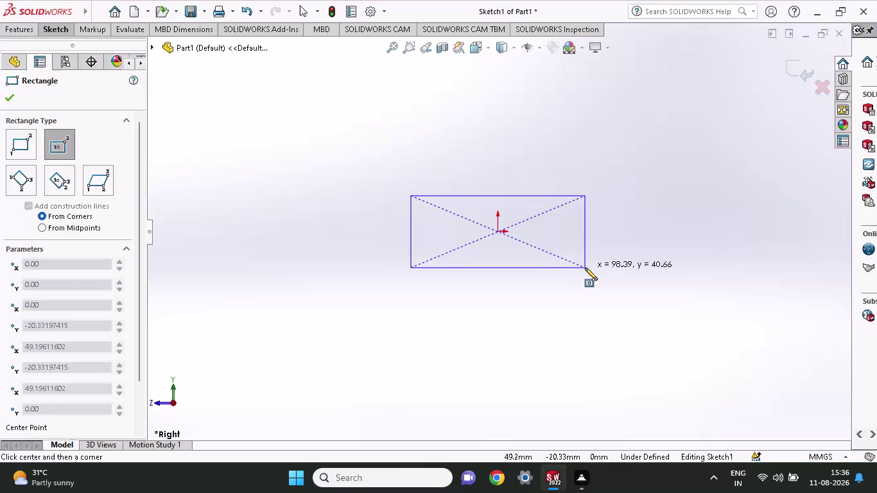
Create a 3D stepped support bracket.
Sketch a center rectangle from the origin on the Right plane.
click(586, 268)
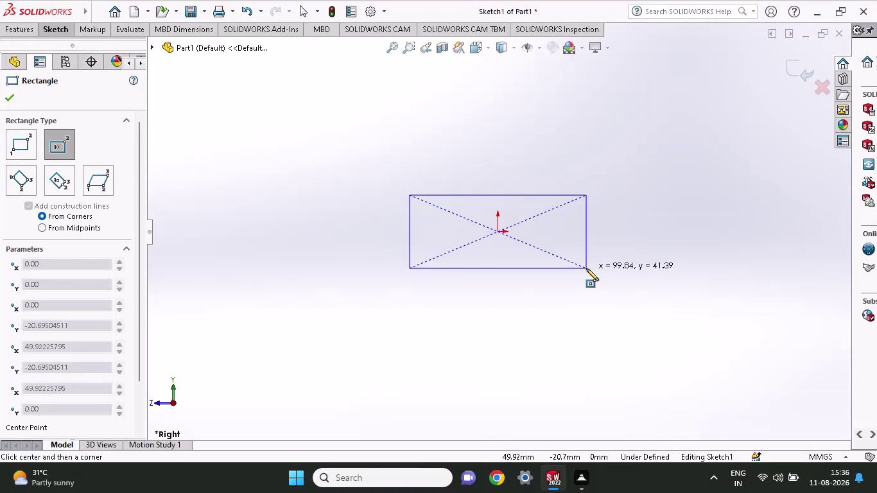
click(54, 28)
click(59, 58)
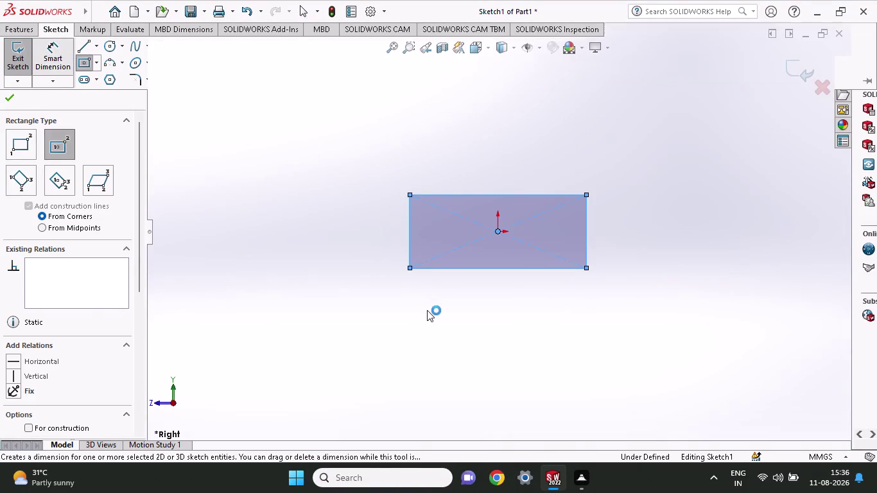
Start a width dimension on the rectangle's bottom edge, placing it below.
click(411, 270)
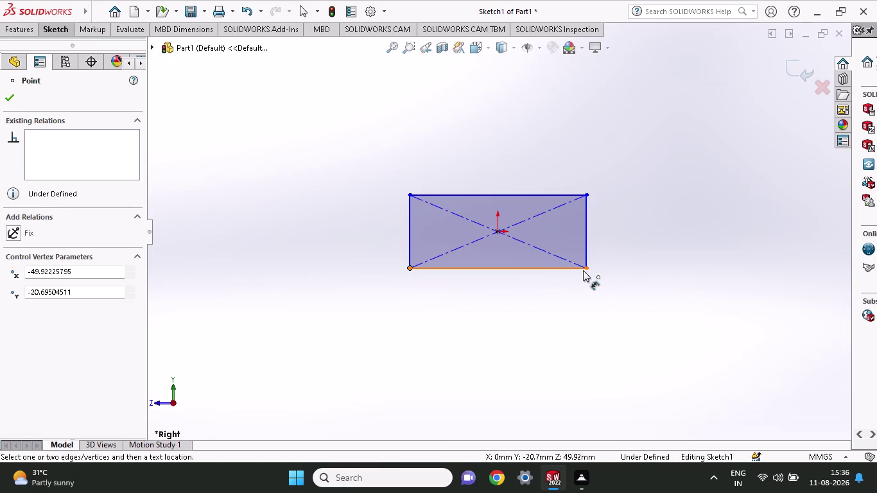
click(586, 269)
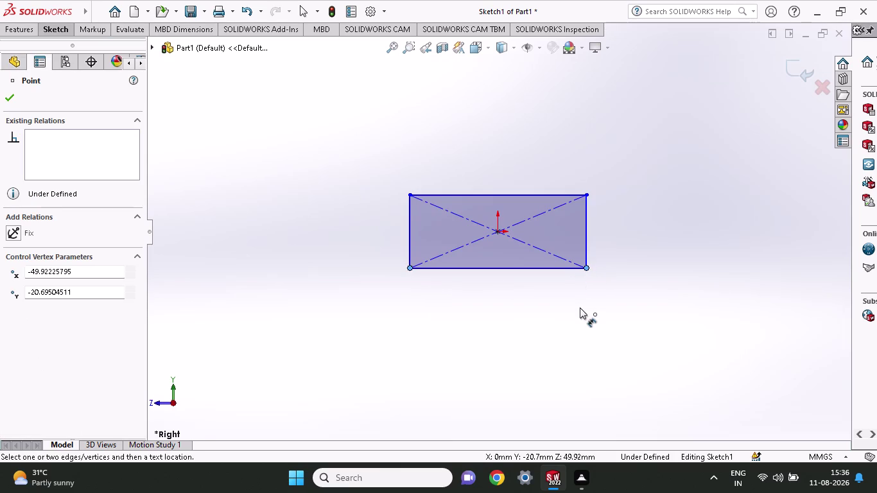
click(580, 303)
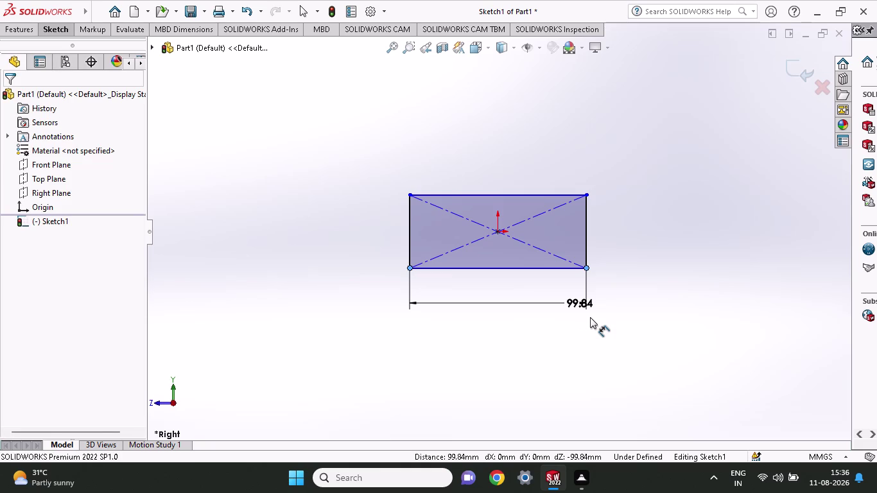
Set the rectangle's width dimension to 60 mm.
key(6)
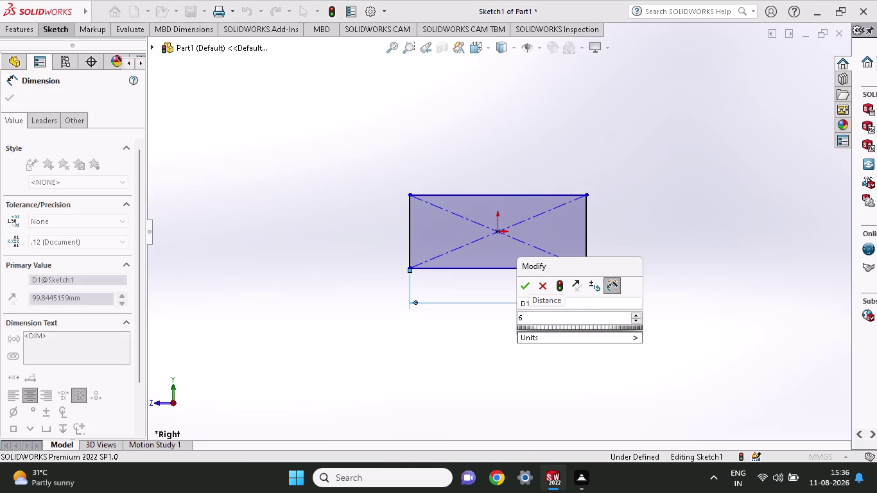
text(60)
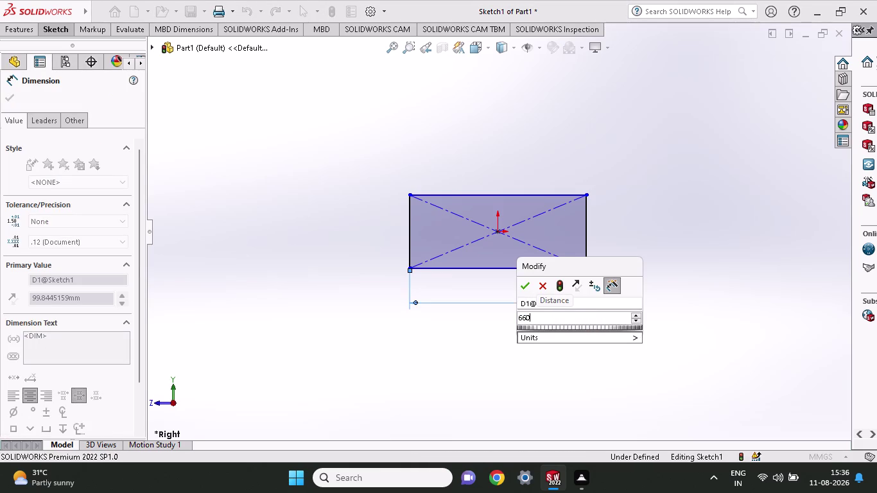
key(BackSpace)
key(BackSpace)
key(0)
key(Return)
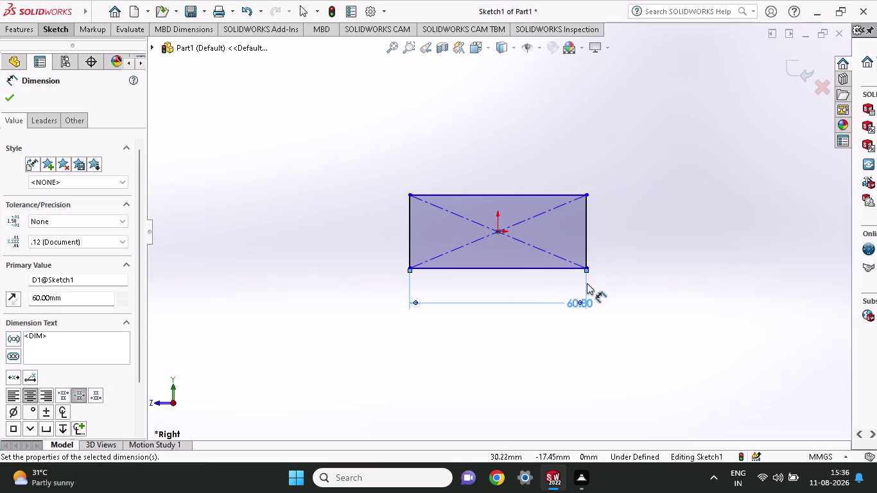
Dimension the right edge between its corners as 25 mm tall.
click(584, 267)
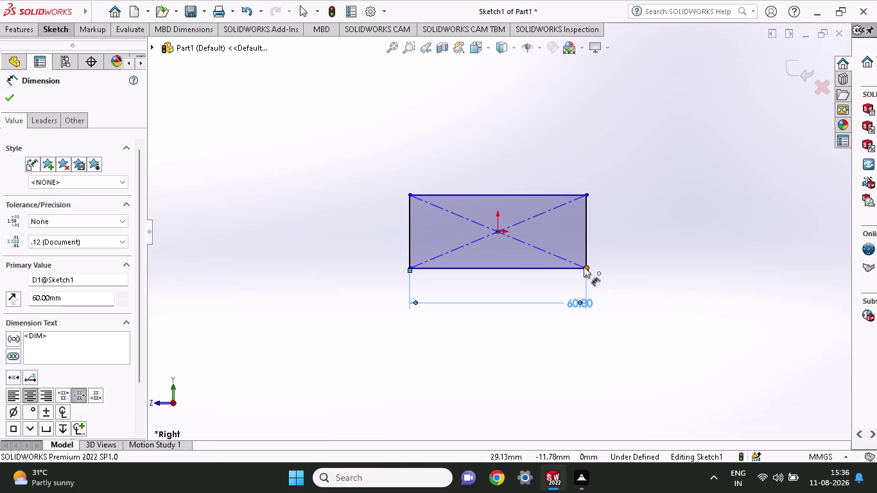
click(586, 199)
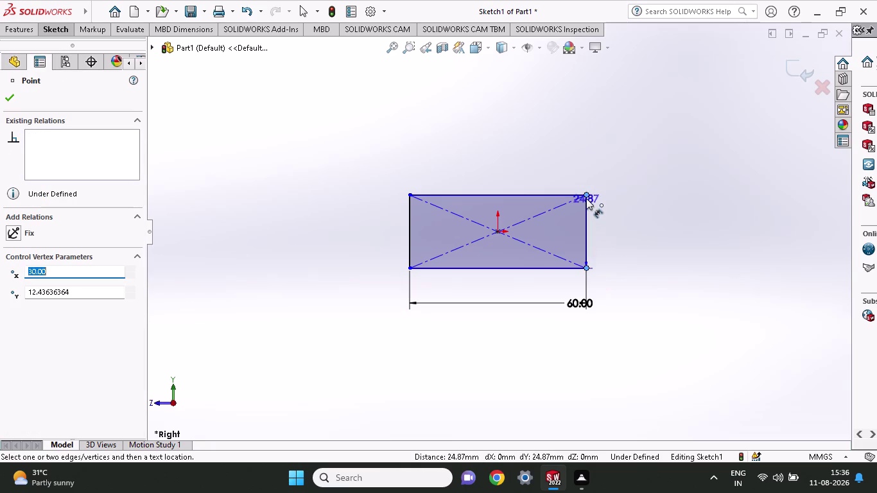
click(696, 218)
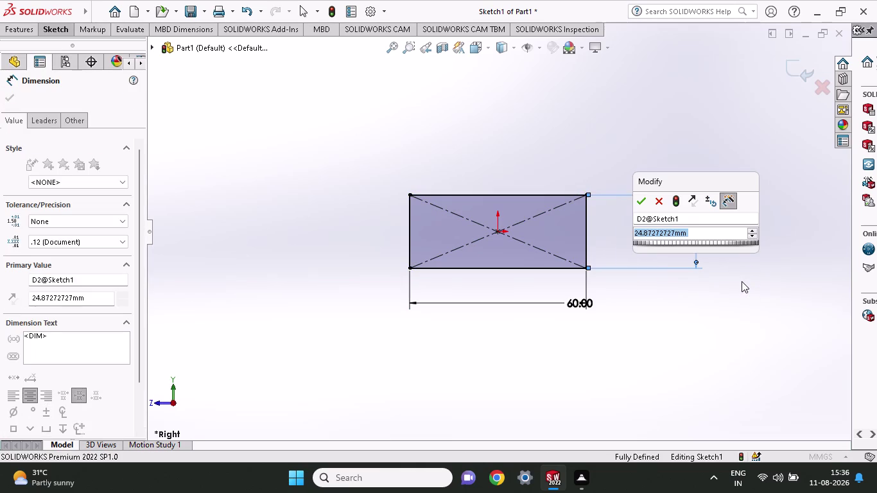
text(25)
click(637, 203)
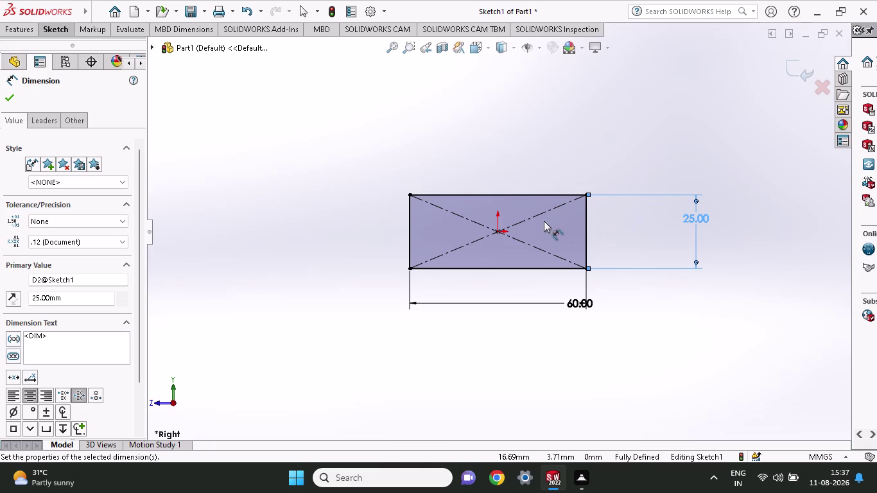
scroll(down, 3)
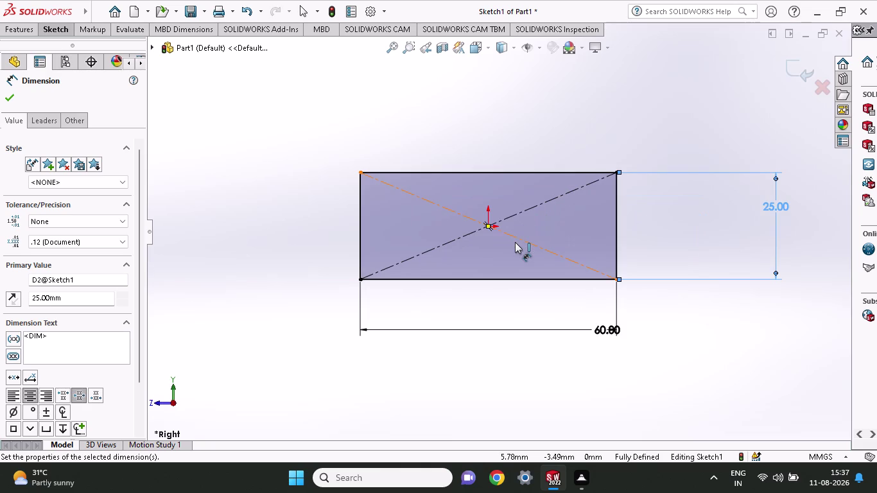
scroll(down, 3)
scroll(up, 3)
scroll(down, 3)
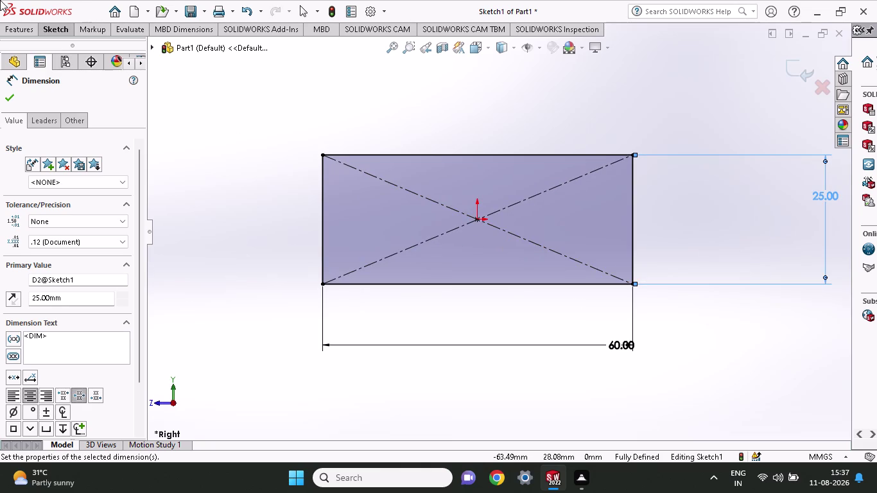
Draw an L-shaped line from the right edge's midpoint inward and up to the top edge.
click(55, 25)
click(81, 44)
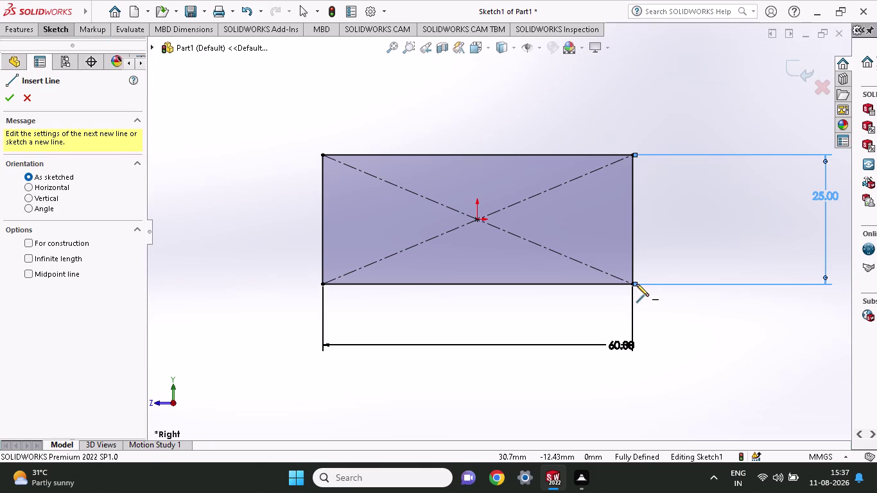
click(636, 284)
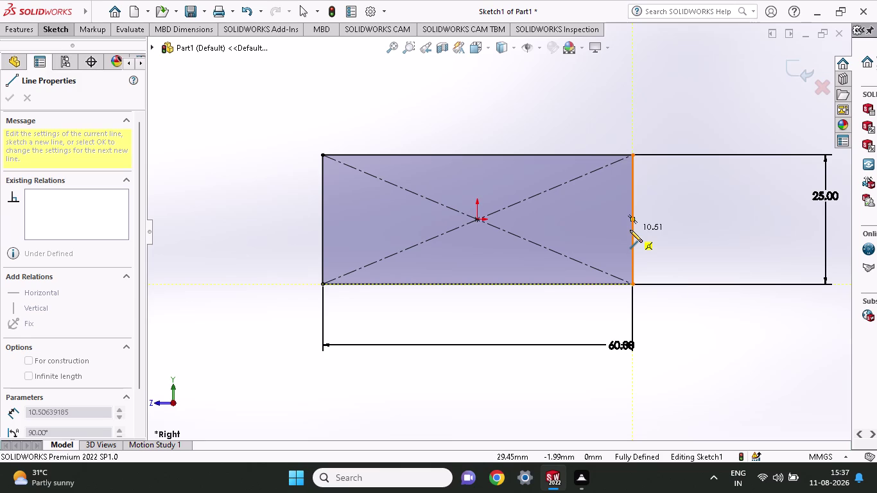
click(630, 230)
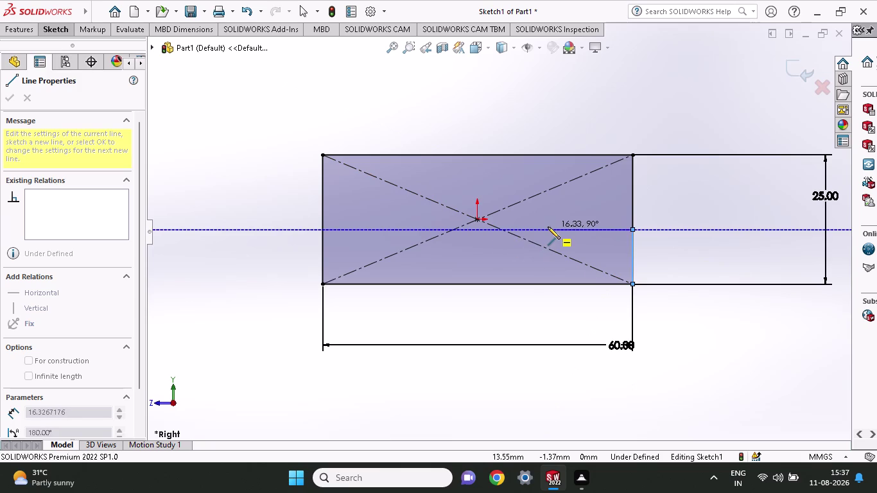
click(531, 228)
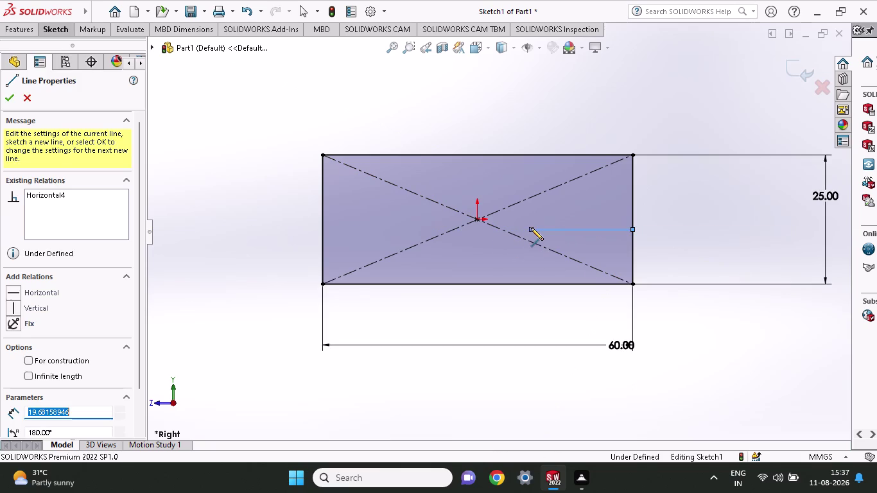
click(531, 155)
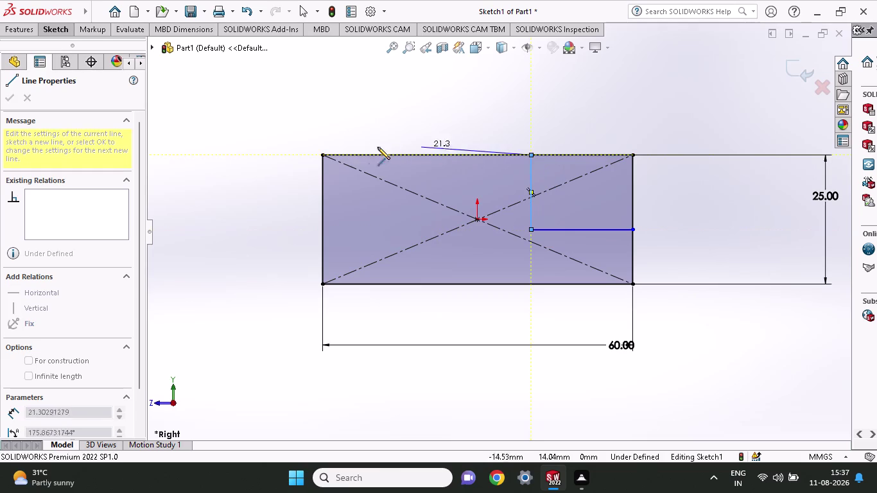
click(320, 155)
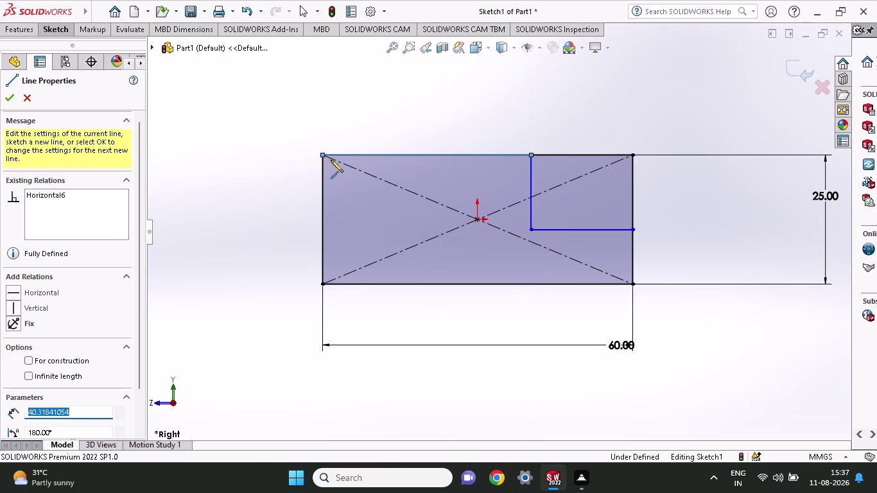
right_click(527, 110)
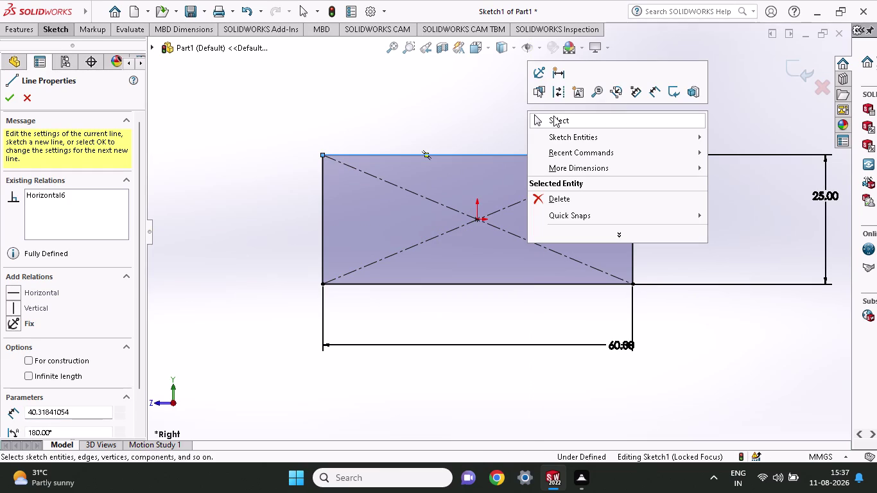
click(554, 115)
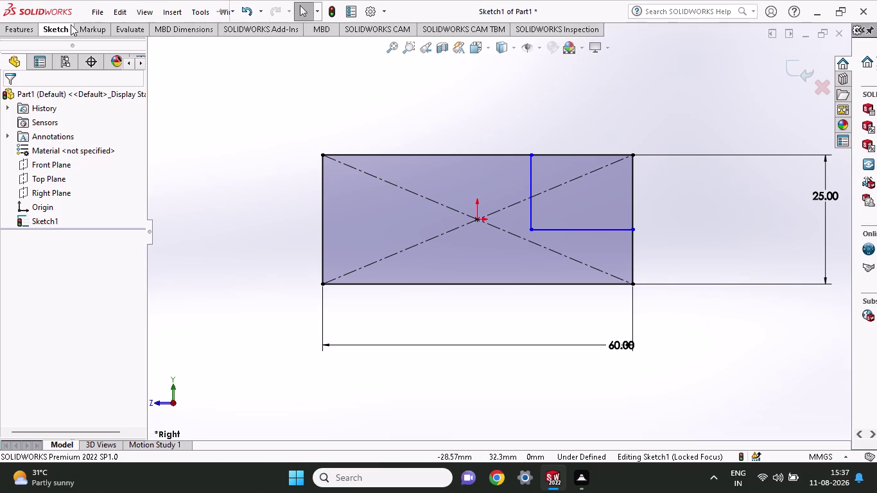
Draw a line up the left edge from the bottom-left corner to its midpoint.
click(69, 30)
click(84, 49)
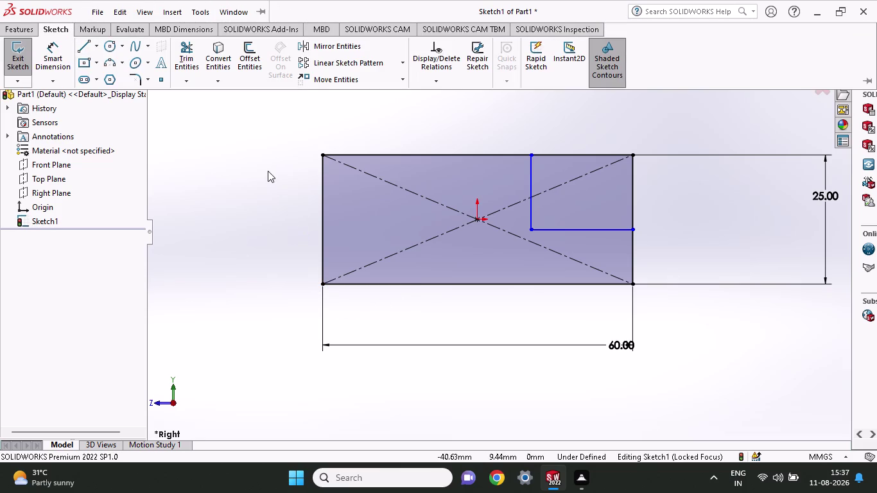
click(90, 48)
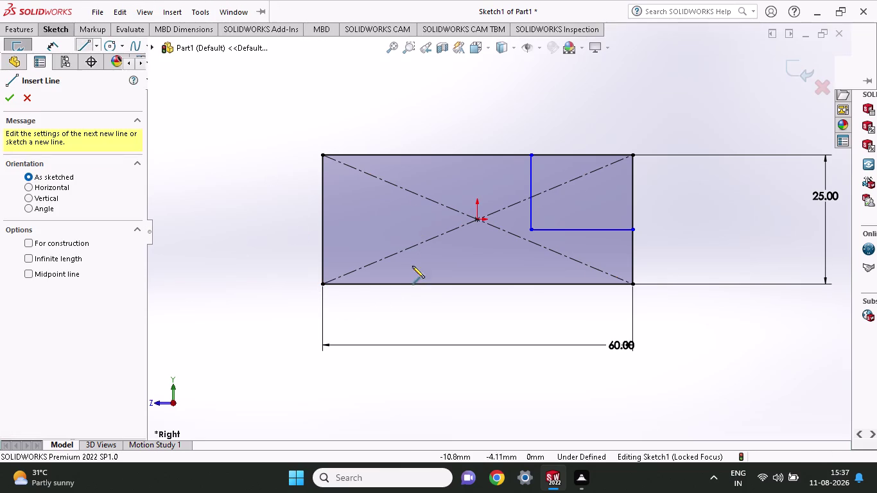
click(323, 285)
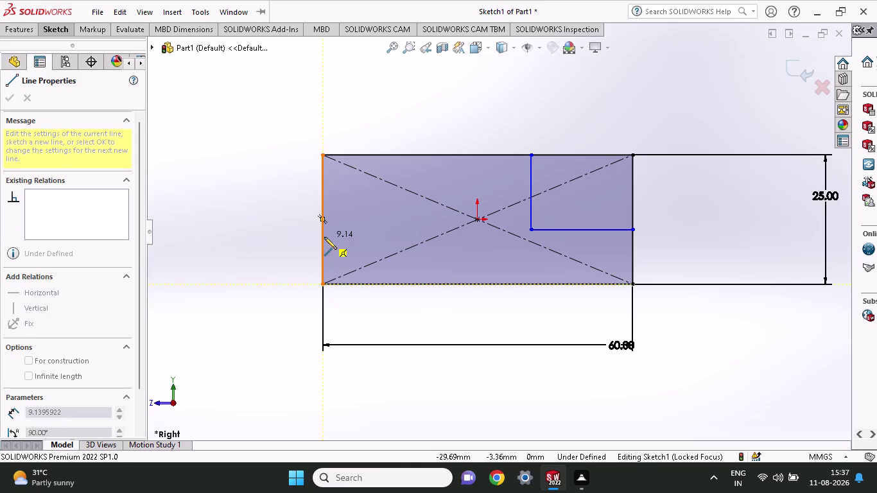
click(325, 237)
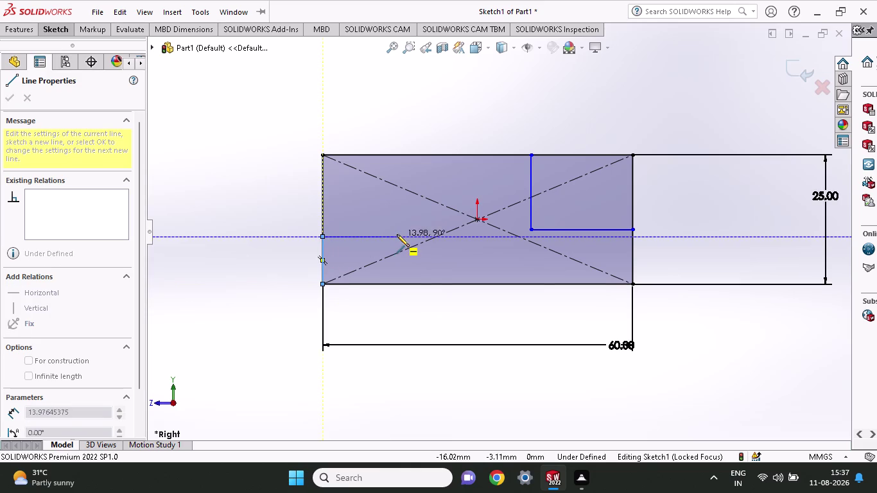
right_click(243, 222)
click(270, 229)
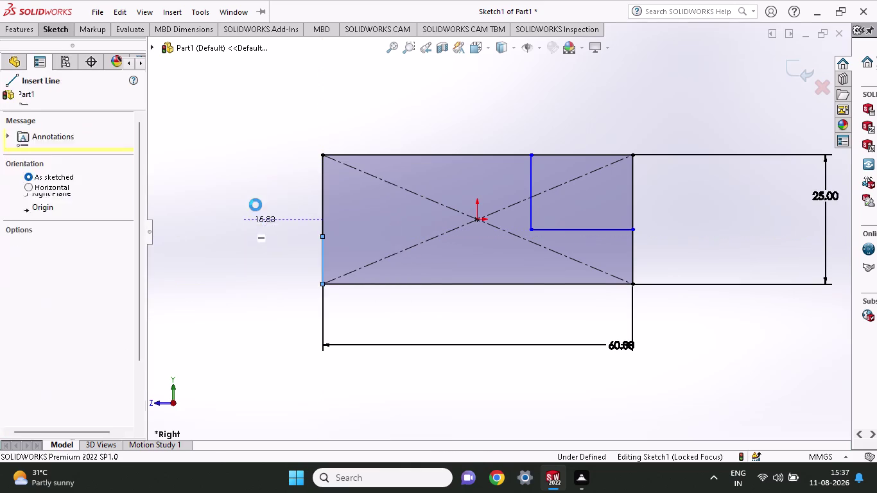
Draw a short trial line along the bottom edge from the bottom-left corner.
click(51, 32)
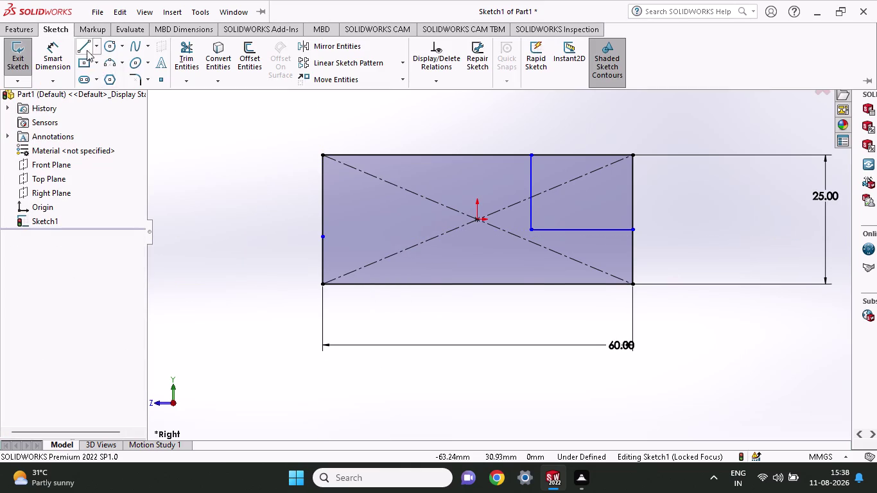
click(87, 50)
click(321, 285)
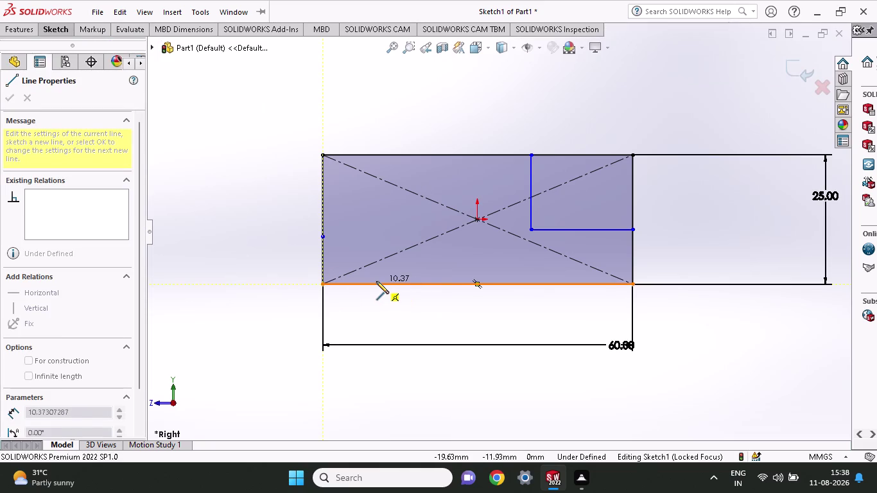
click(367, 283)
right_click(260, 248)
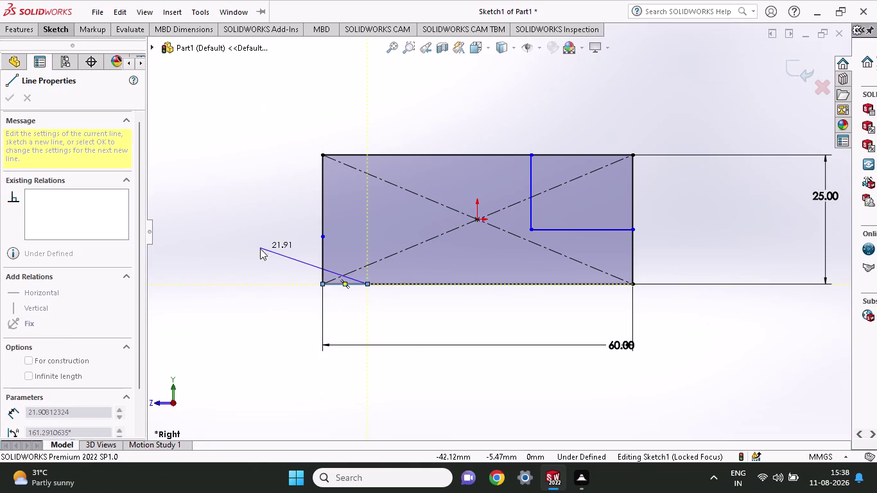
click(274, 259)
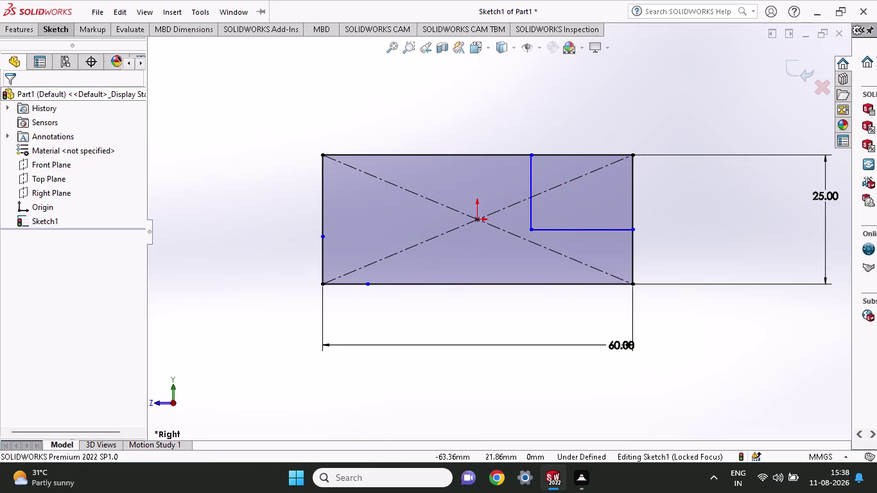
Draw a bottom-edge line to the bottom-right corner, then undo it.
click(68, 25)
click(84, 46)
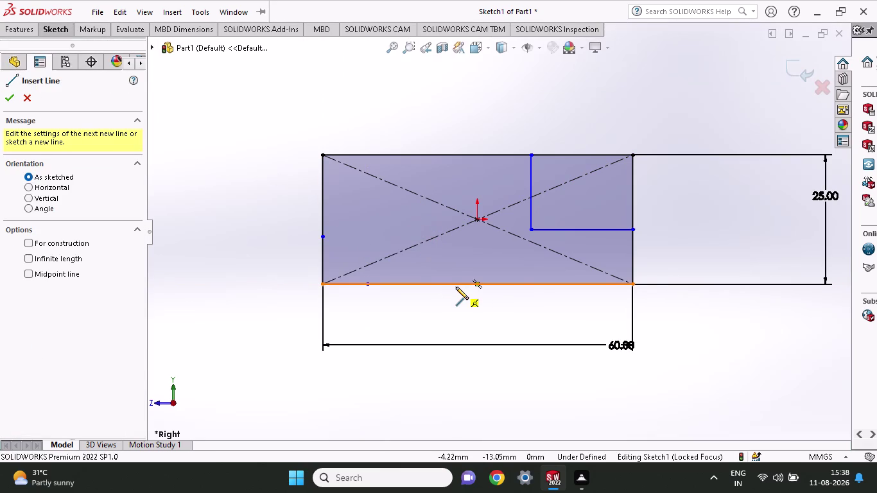
click(456, 287)
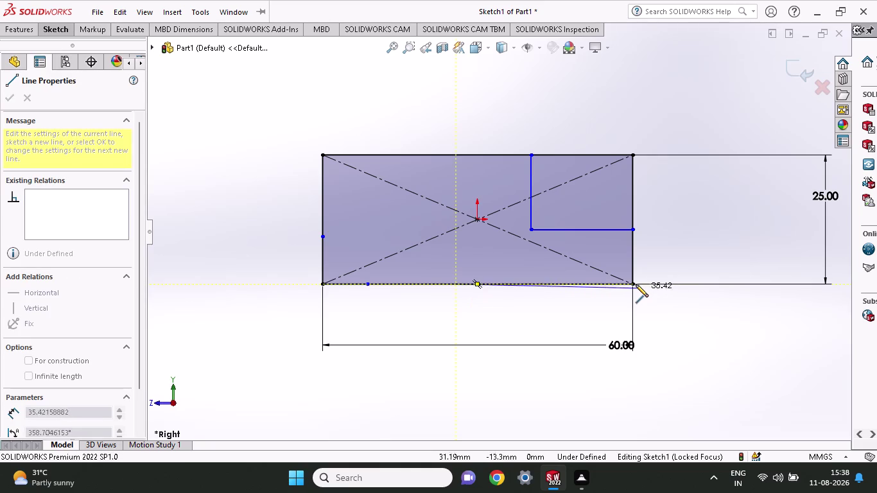
click(635, 284)
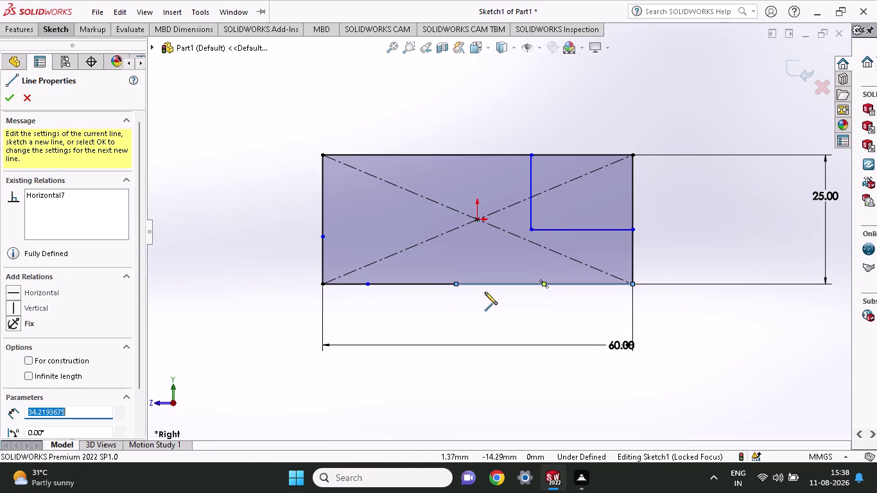
key(ctrl+z)
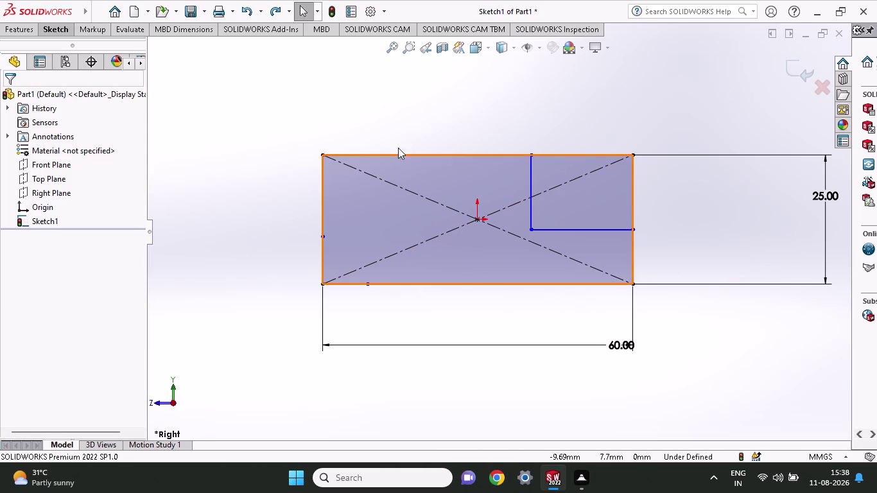
click(70, 33)
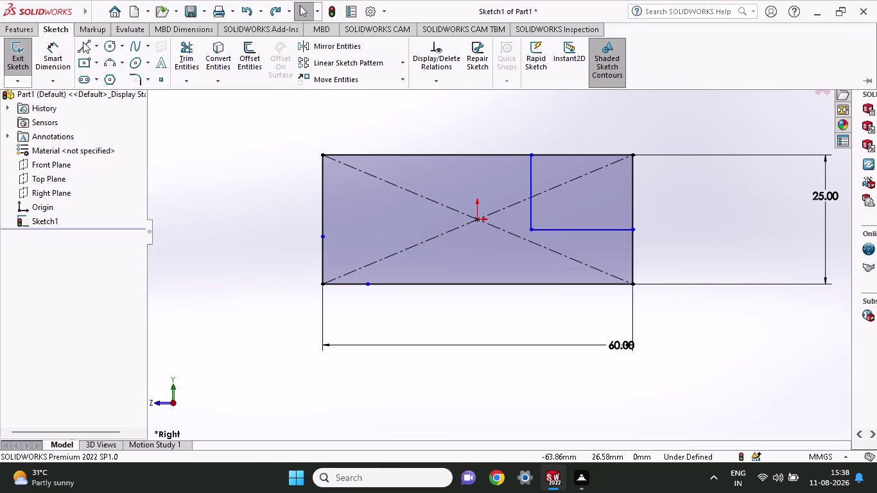
Draw an inclined line from the left edge to the top edge, cutting the corner.
click(84, 42)
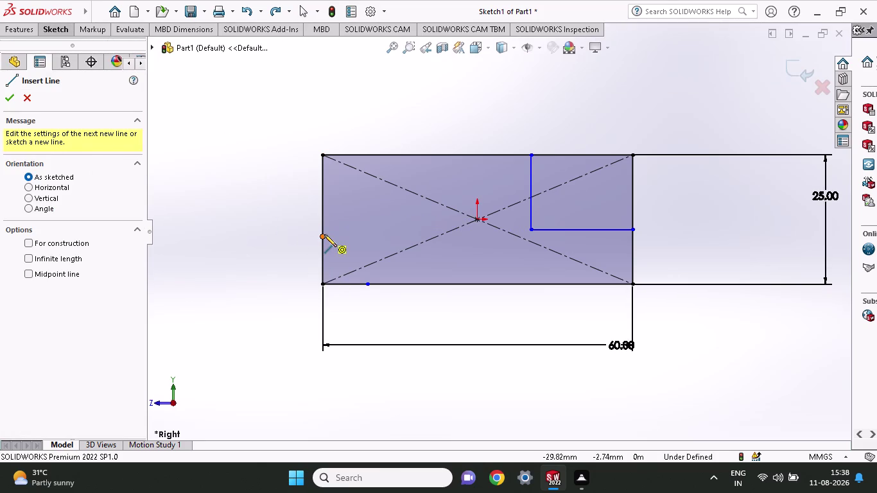
click(324, 234)
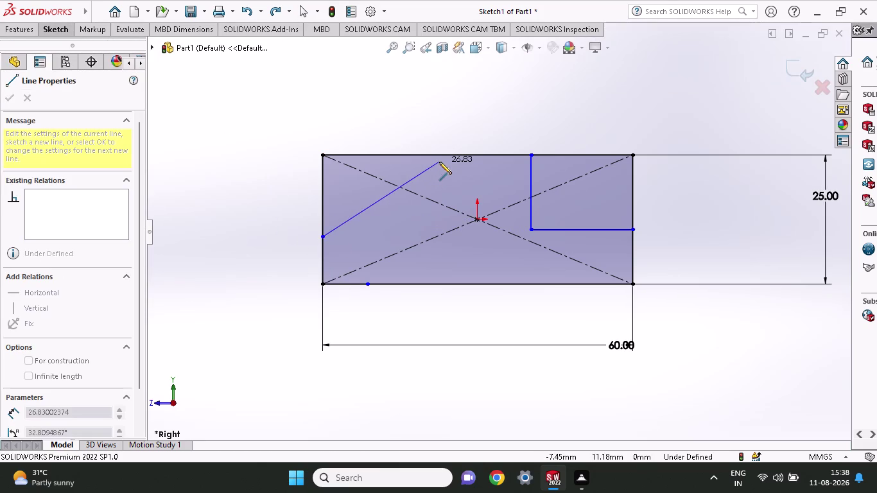
click(439, 157)
right_click(470, 122)
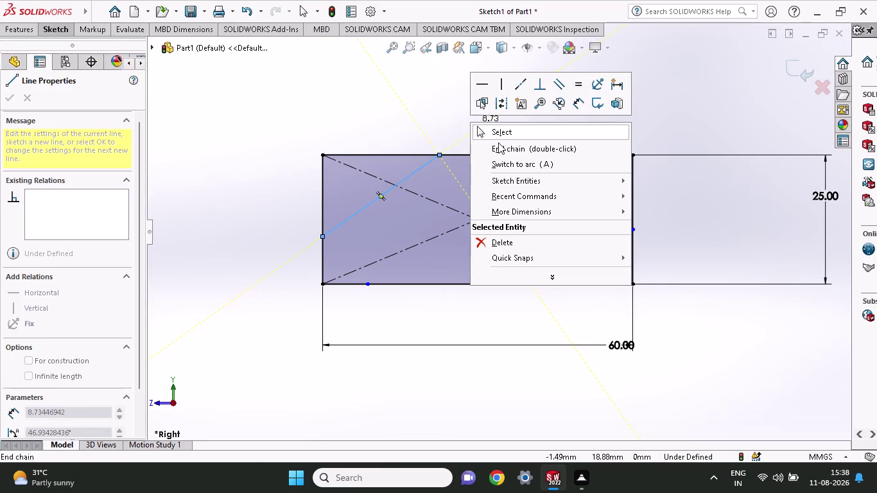
click(501, 138)
Draw a line along the bottom edge to the bottom-right corner.
click(59, 24)
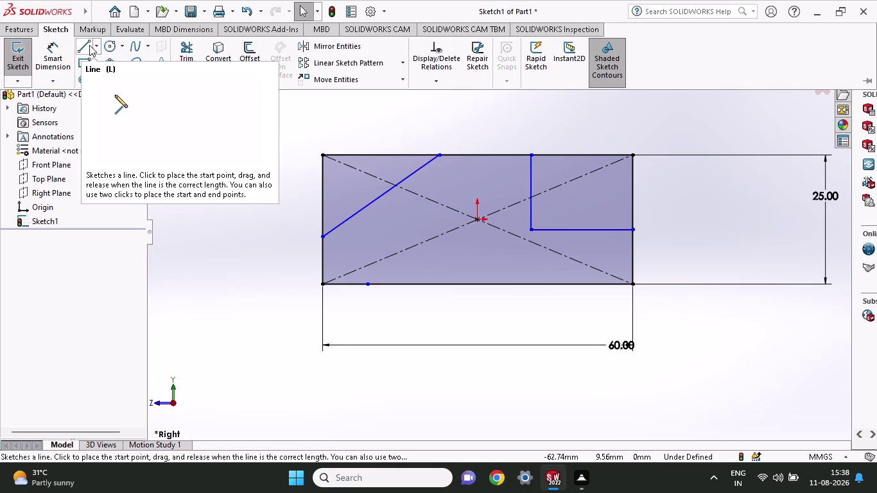
click(89, 45)
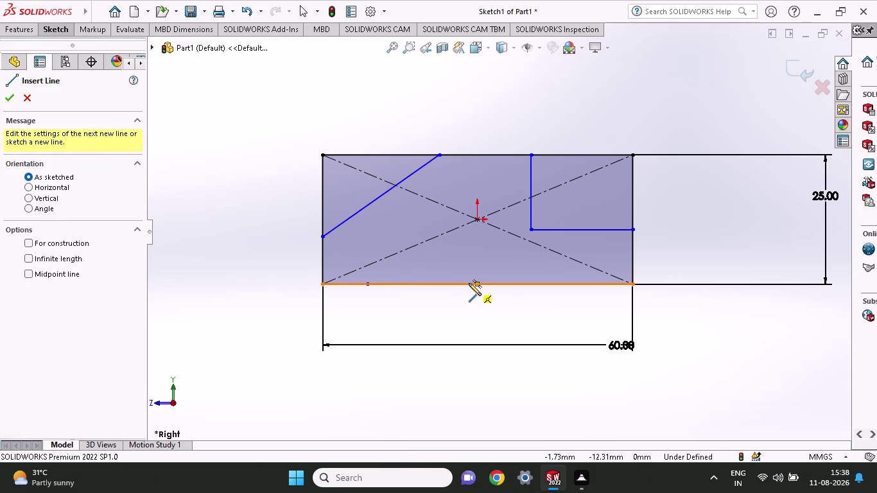
click(469, 283)
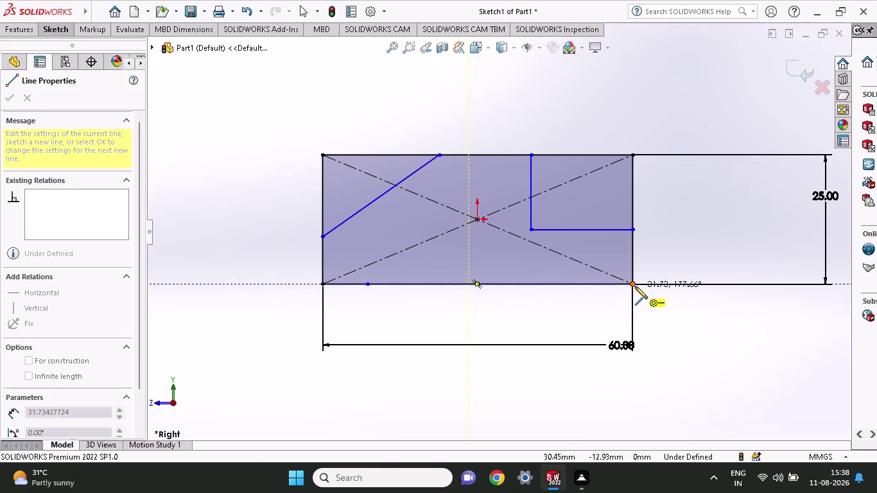
click(635, 286)
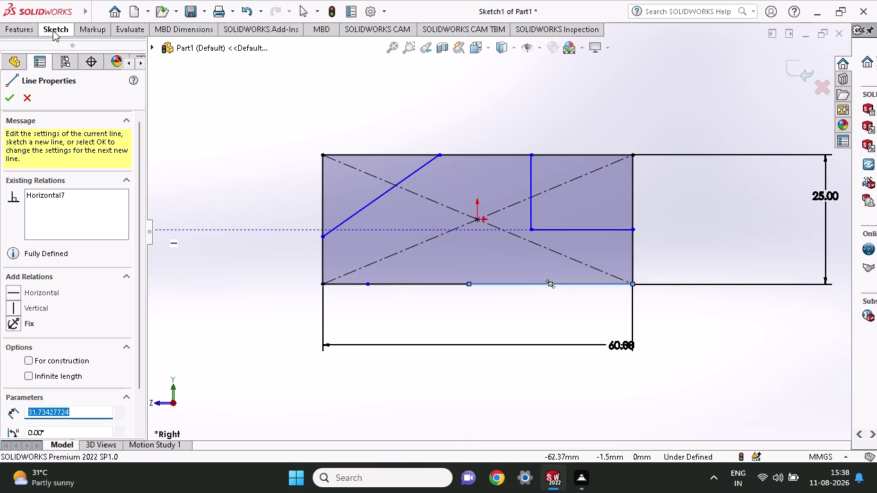
Sketch a three-point semicircular arc standing on the bottom edge.
click(52, 30)
click(112, 61)
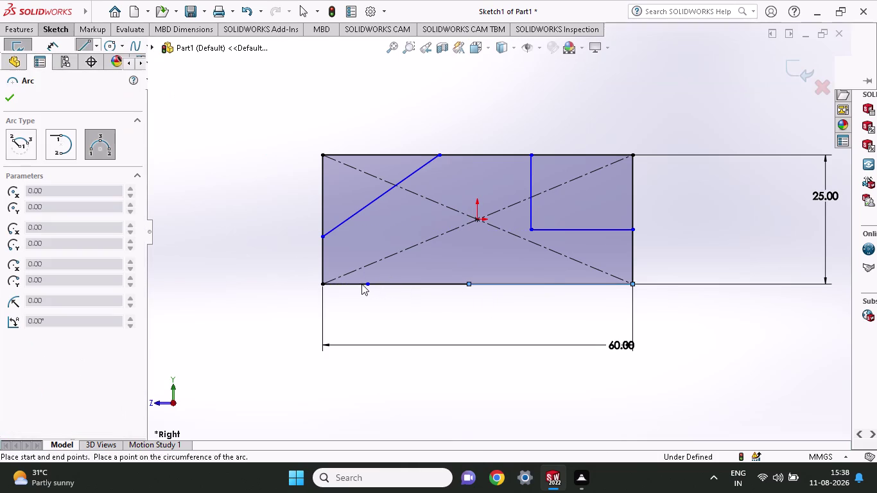
click(366, 285)
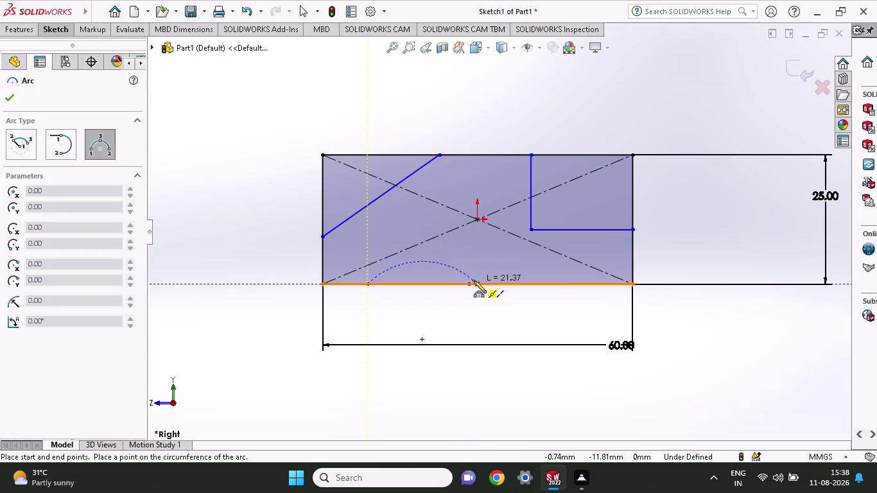
click(472, 282)
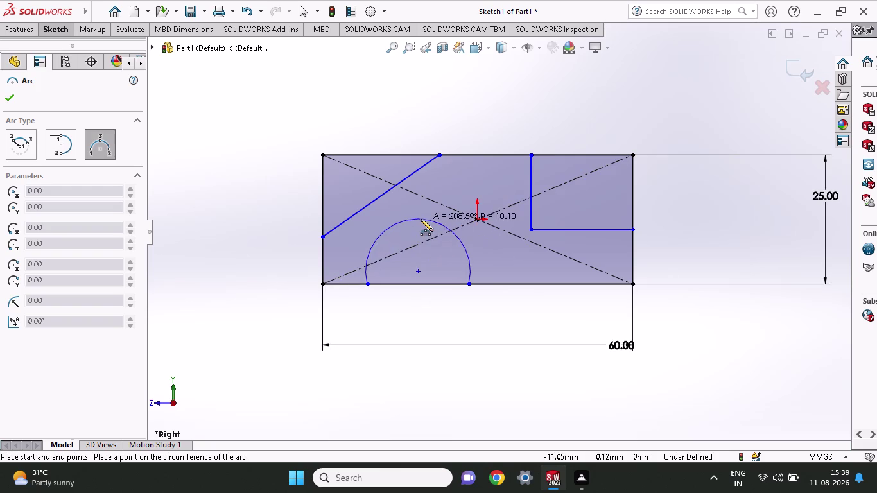
click(422, 225)
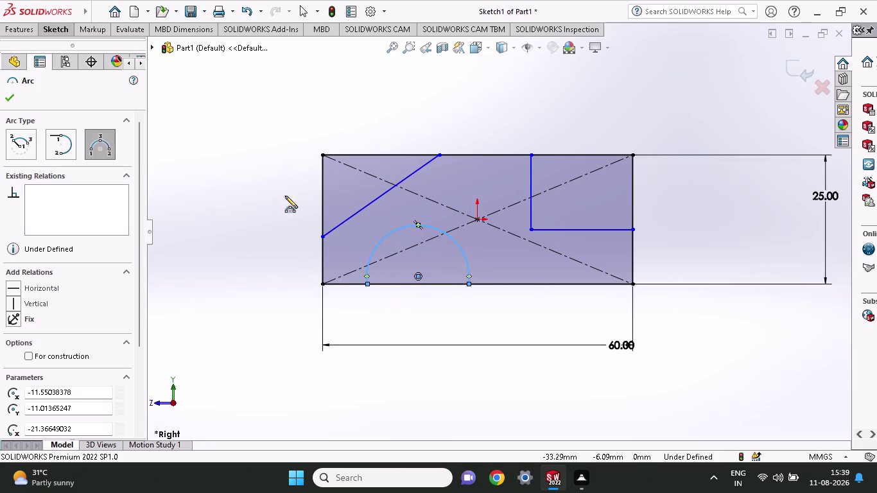
click(51, 33)
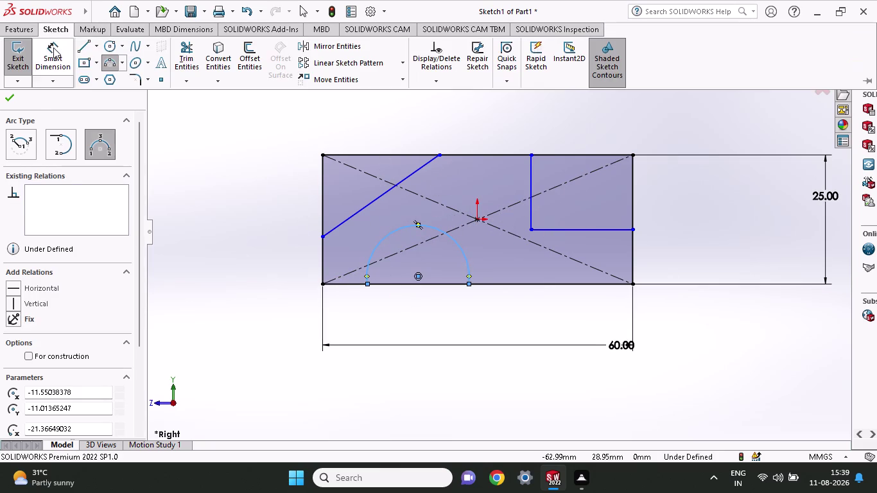
click(53, 48)
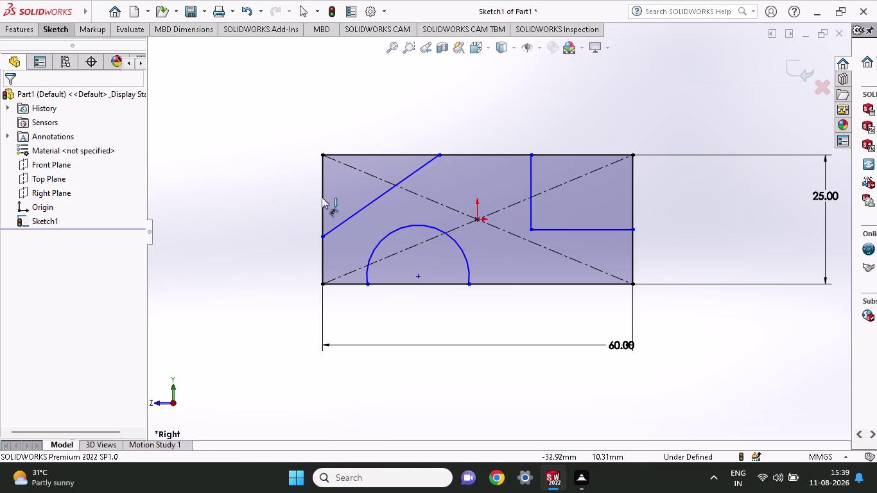
Dimension the inclined line's left end 8 mm above the bottom-left corner.
click(323, 283)
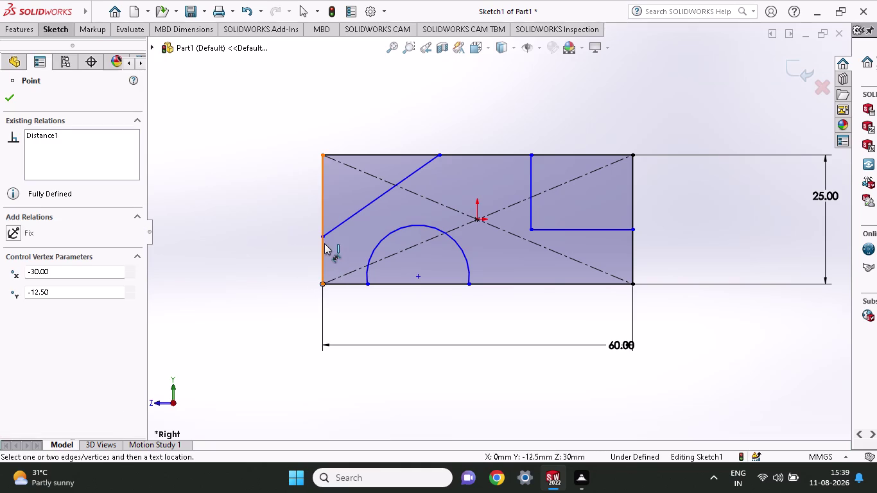
click(323, 235)
click(249, 226)
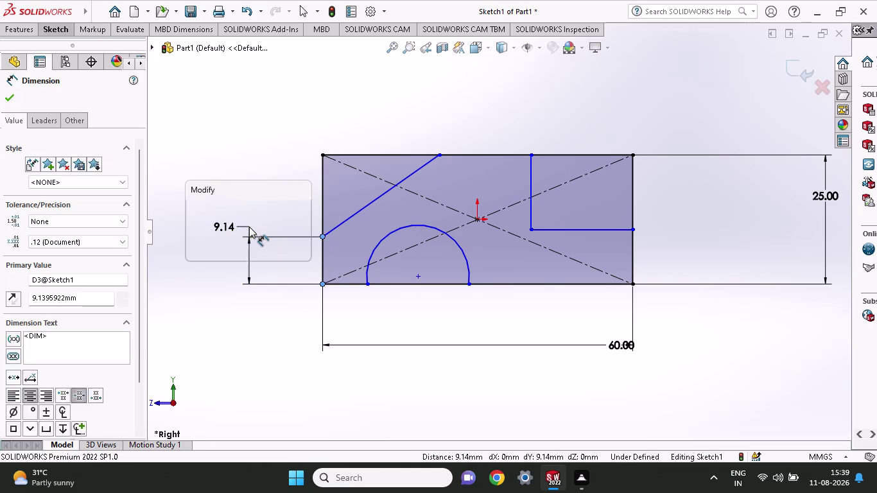
key(8)
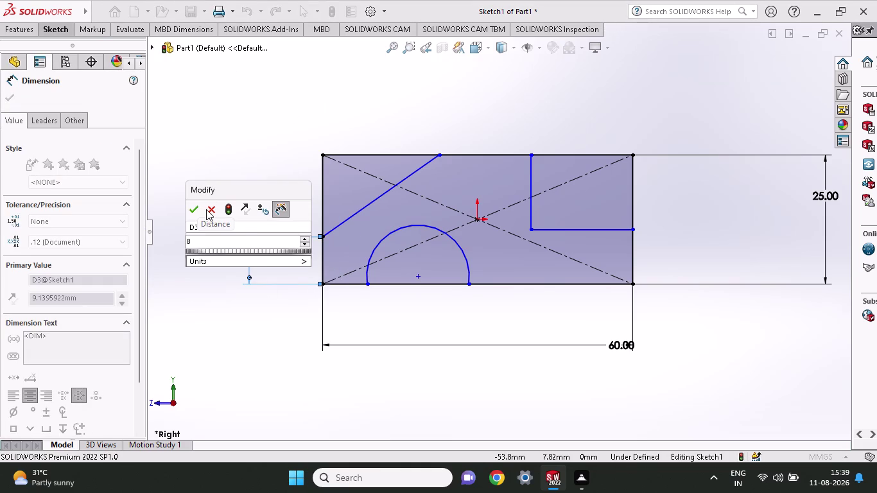
click(197, 208)
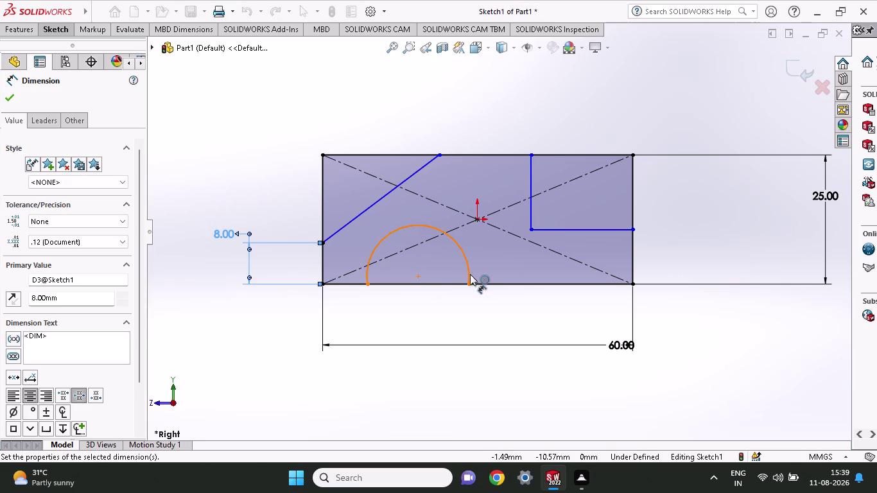
Dimension the right-edge step point 11 mm above the bottom-right corner.
click(632, 282)
click(633, 230)
click(694, 235)
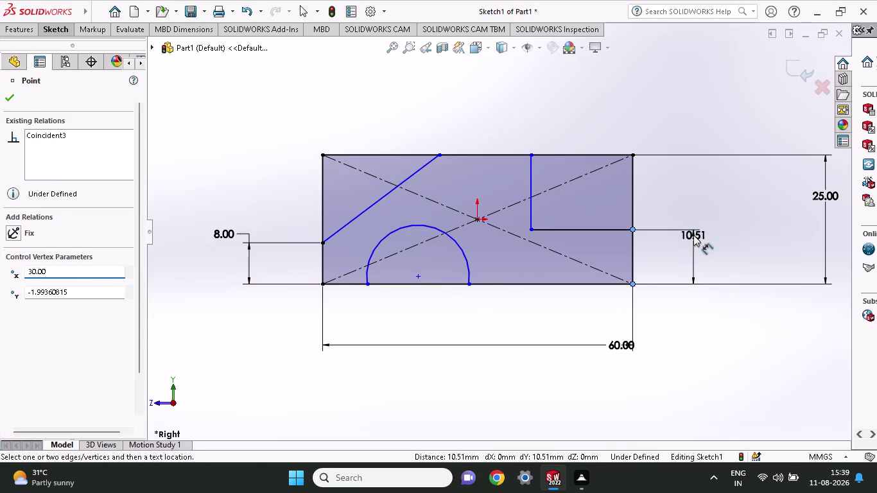
text(11)
key(Return)
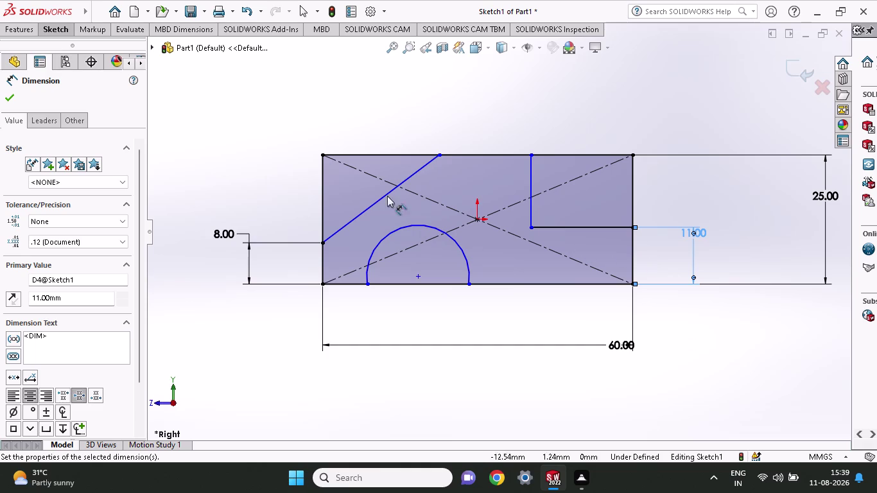
click(322, 155)
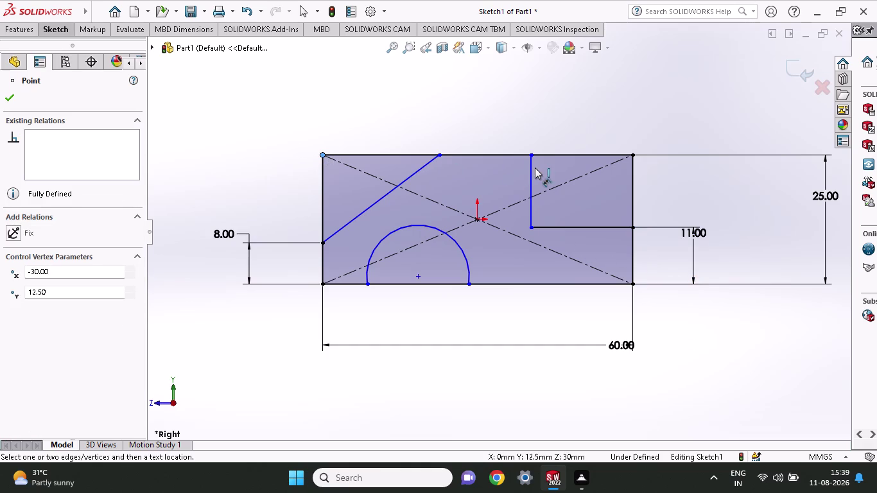
Dimension the L-step's top point 36 mm from the top-left corner.
click(531, 156)
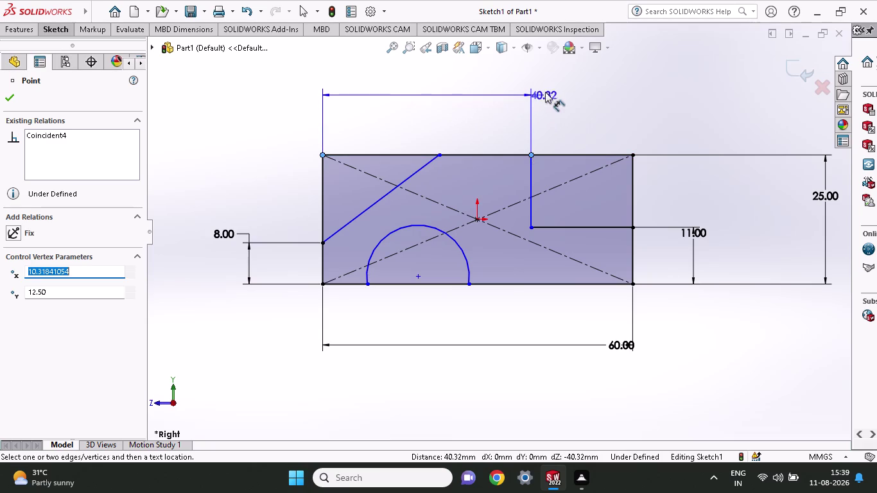
click(545, 92)
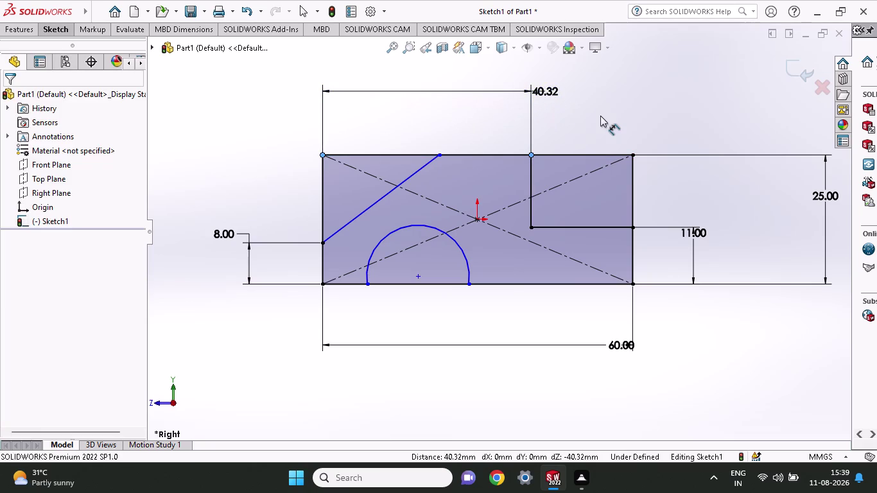
text(36)
key(Return)
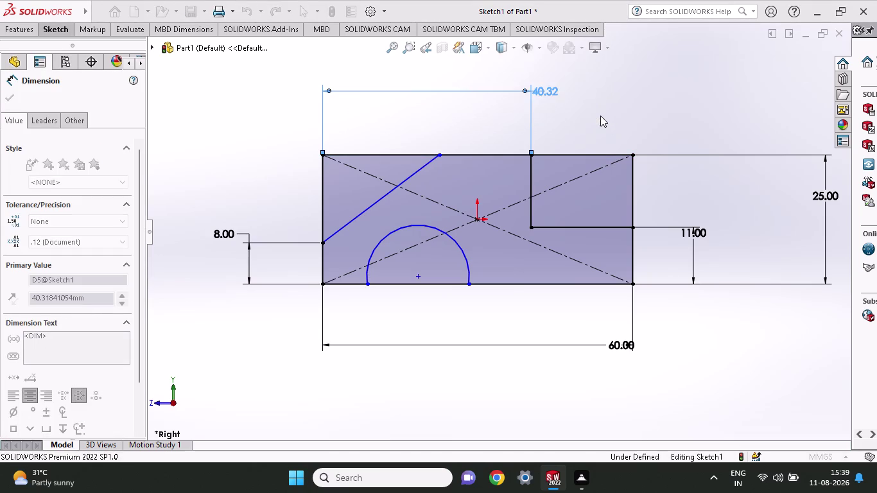
Dimension the inclined line's top end 18 mm from the left corner.
click(437, 155)
click(320, 153)
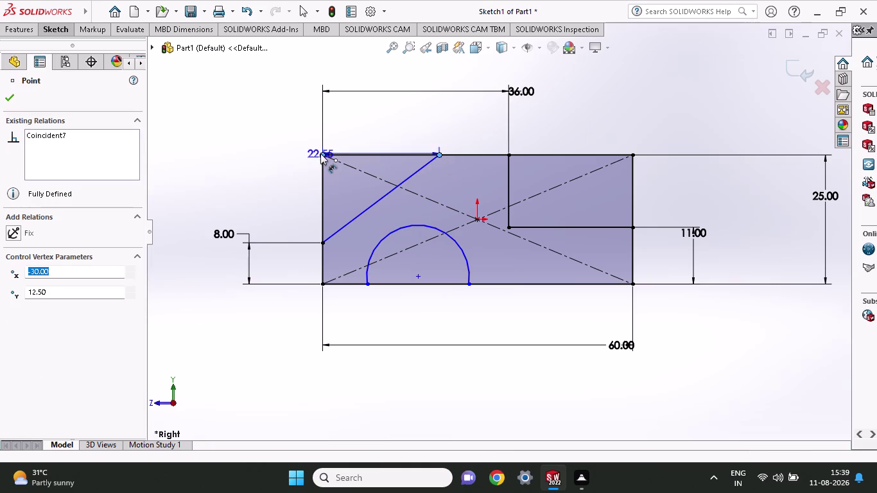
click(257, 130)
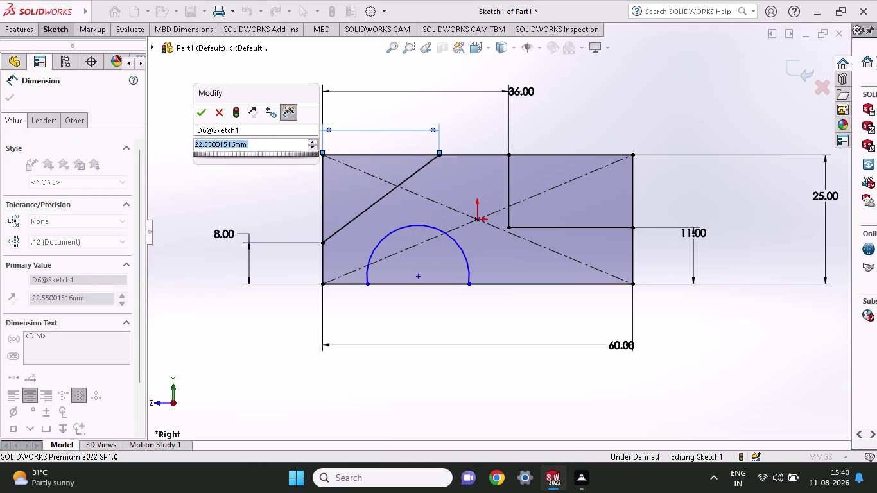
text(18)
key(Return)
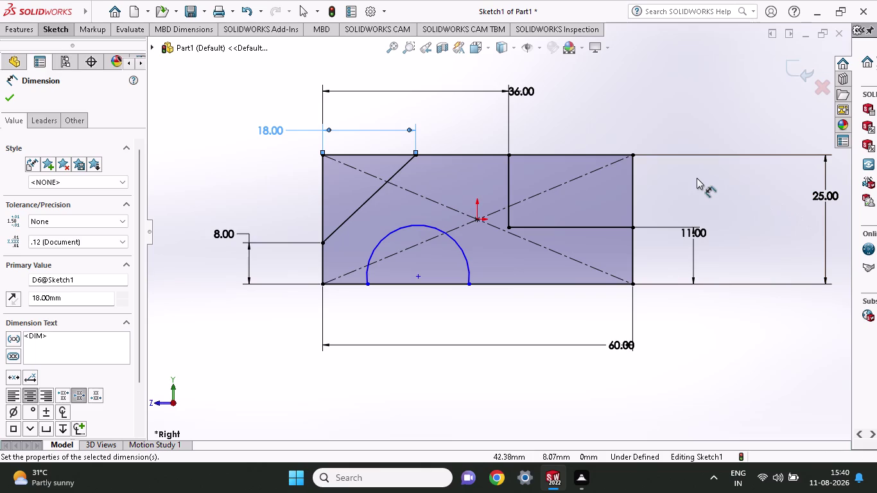
click(463, 252)
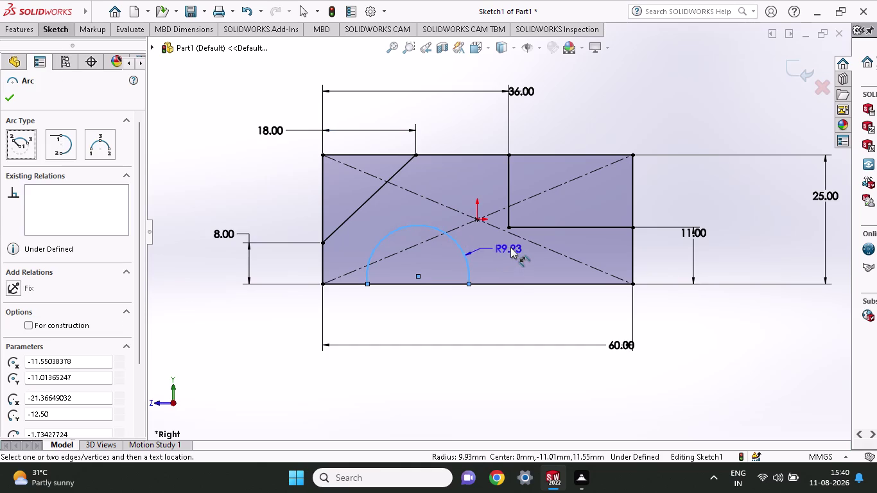
Set the semicircular arc's radius to R10.
click(524, 258)
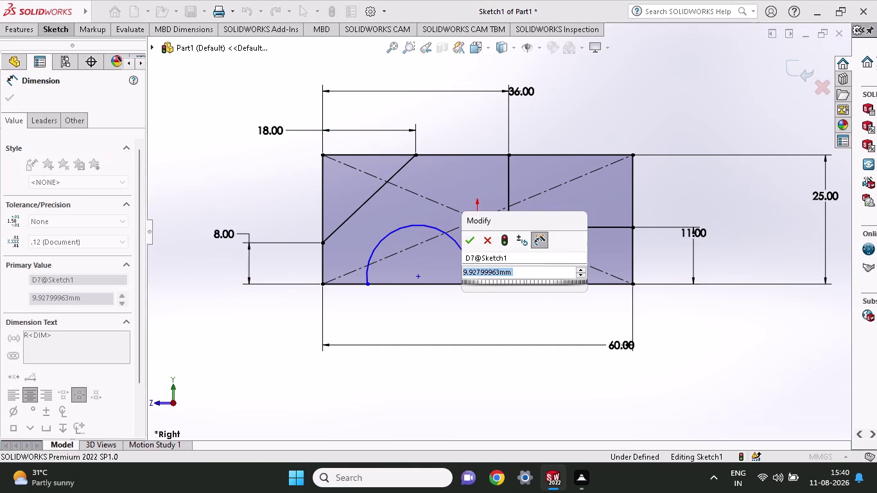
text(10)
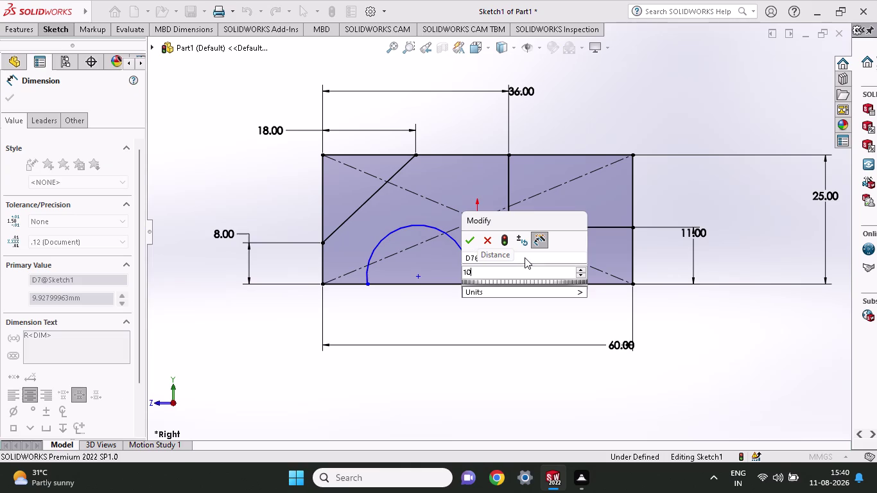
key(Return)
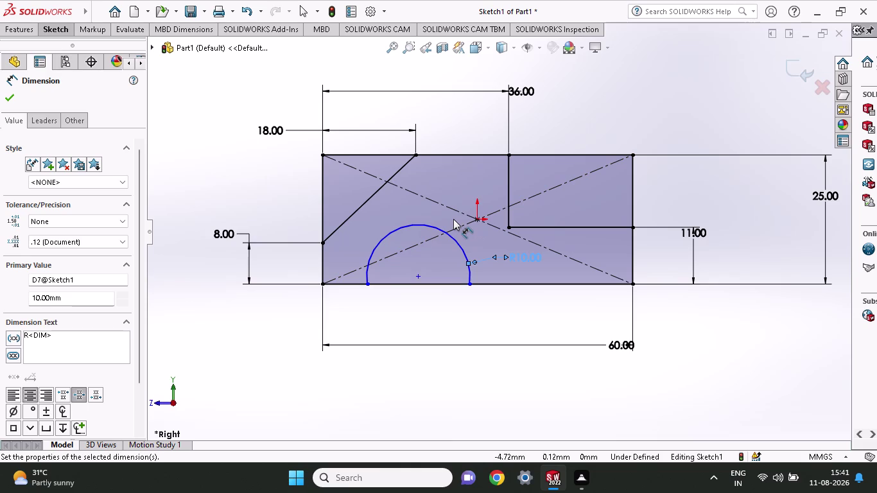
click(322, 286)
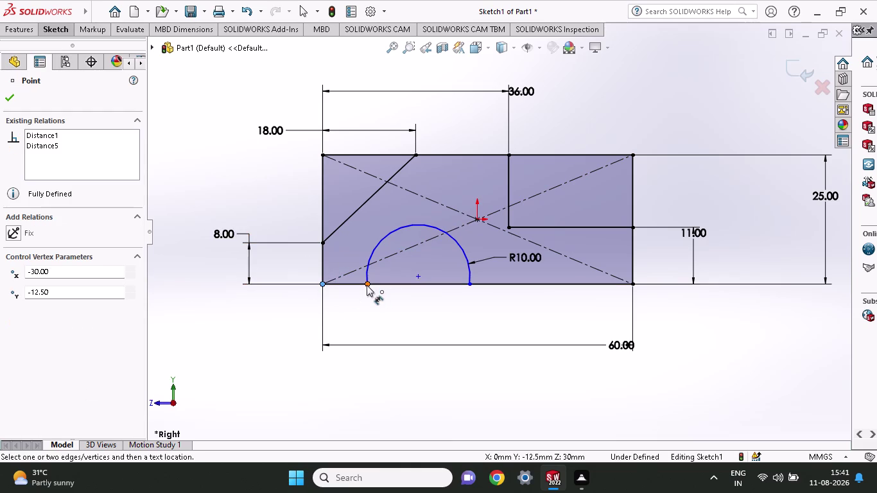
Dimension the arc's left endpoint 9 mm from the left corner.
click(367, 286)
click(212, 321)
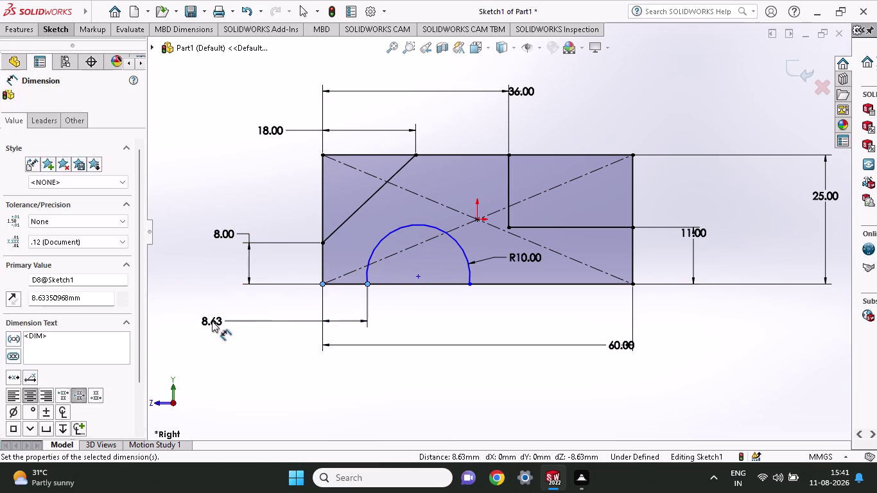
key(9)
key(Return)
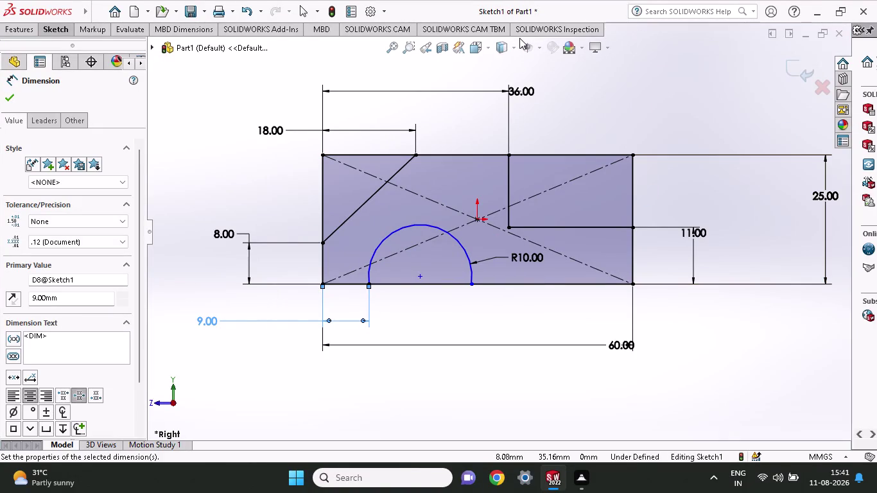
click(65, 29)
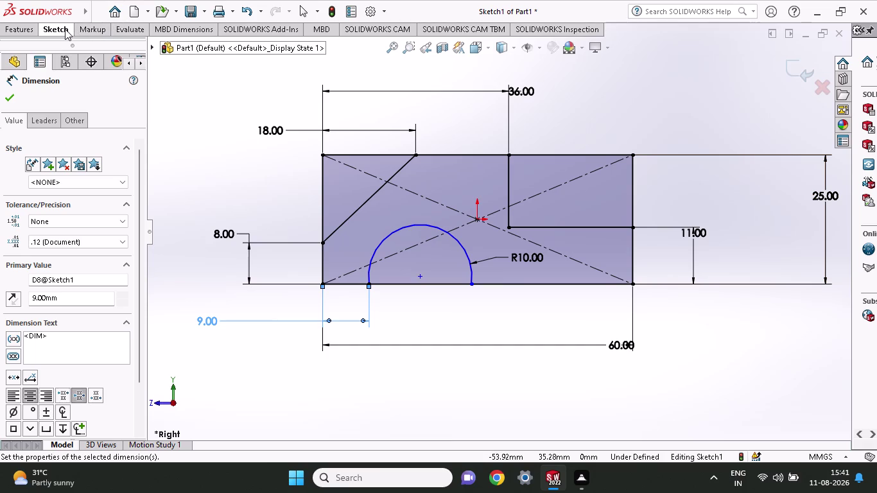
click(80, 63)
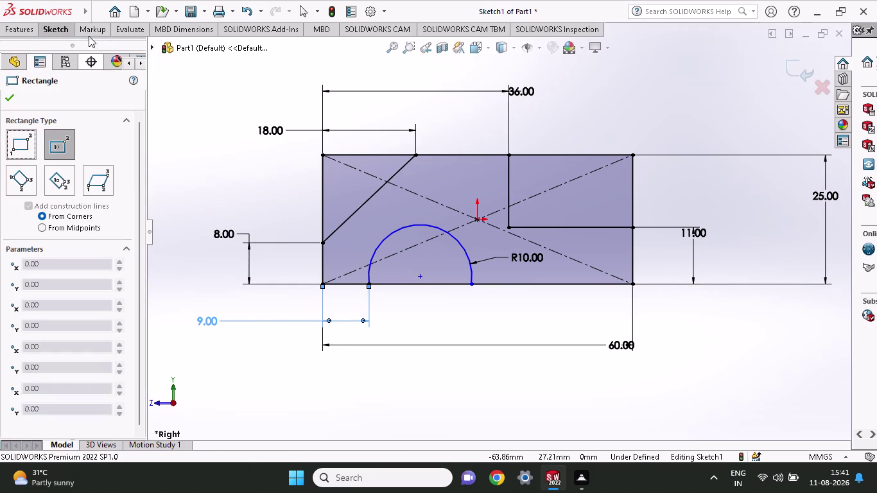
Sketch a corner rectangle from the 36 mm top point to the 11 mm right-edge point.
click(73, 31)
click(94, 66)
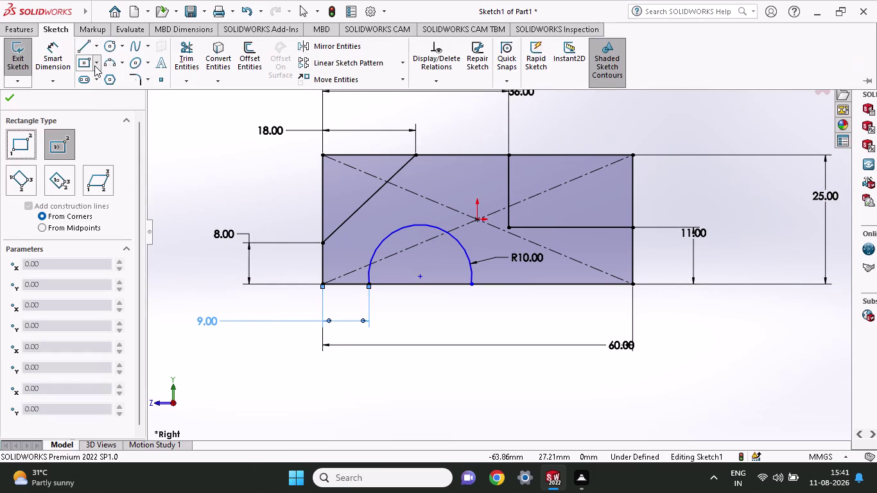
click(95, 80)
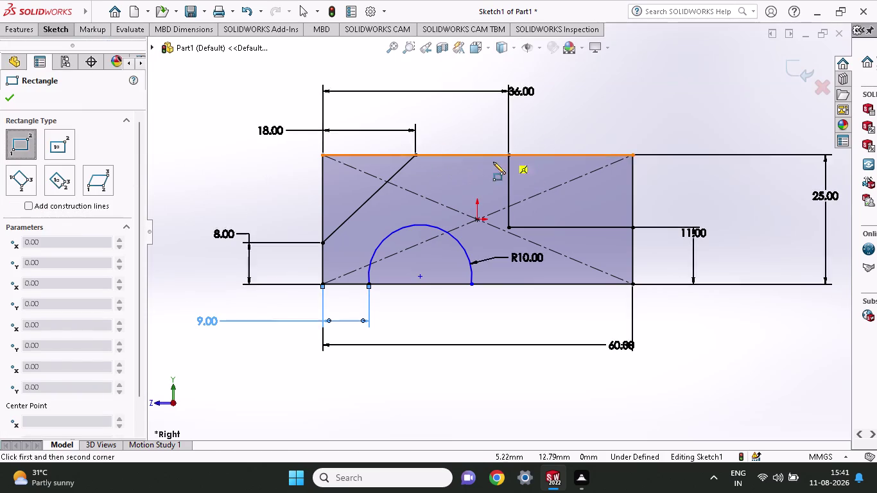
click(511, 154)
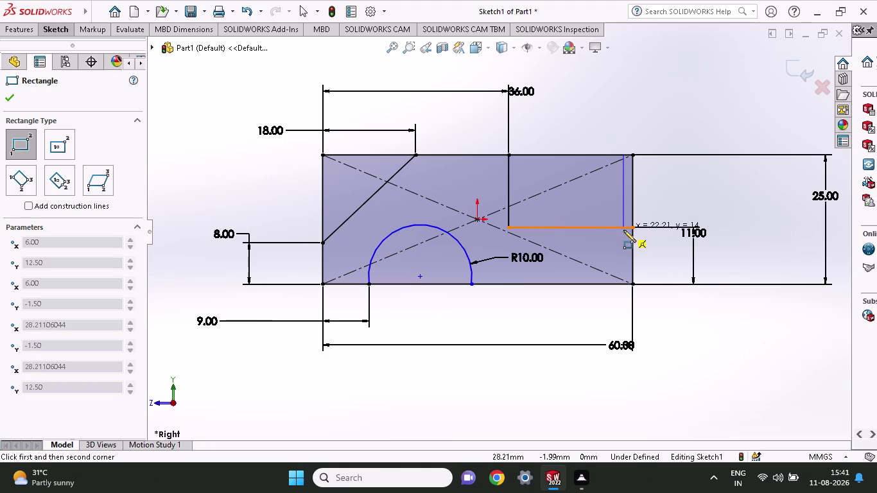
click(630, 230)
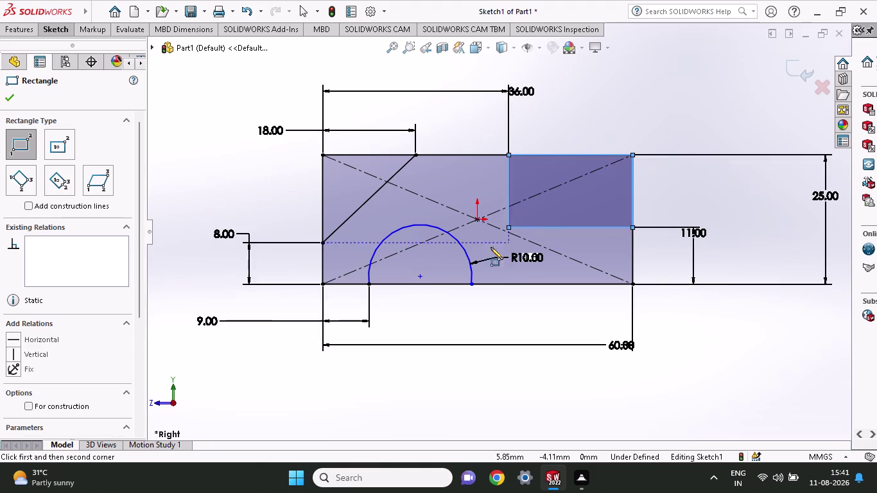
Close the semicircle's base with a line between the arc endpoints and exit the sketch.
click(53, 34)
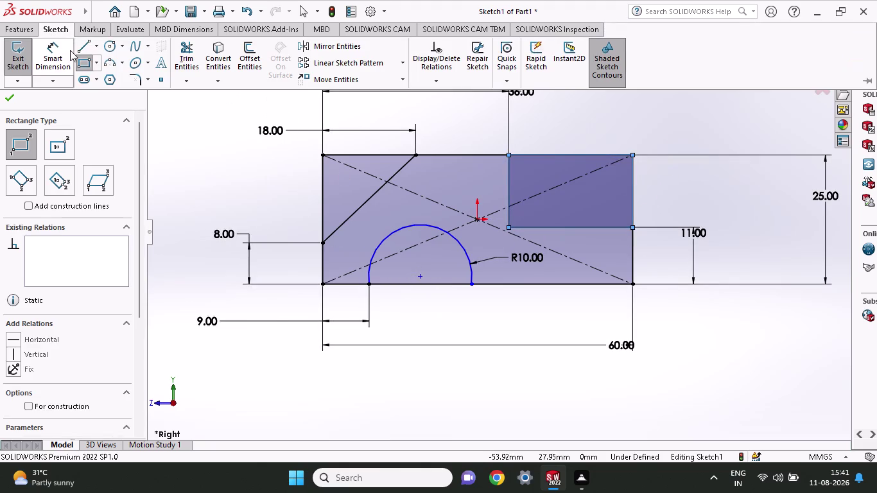
click(75, 48)
click(83, 48)
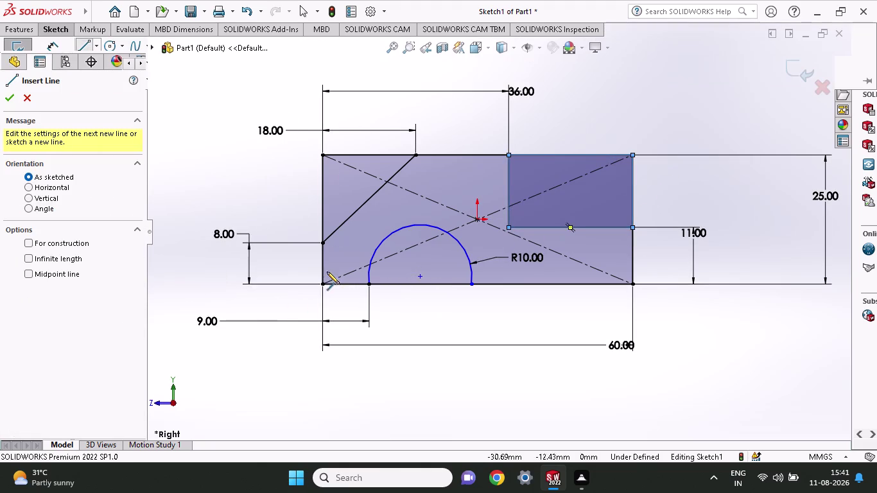
click(367, 284)
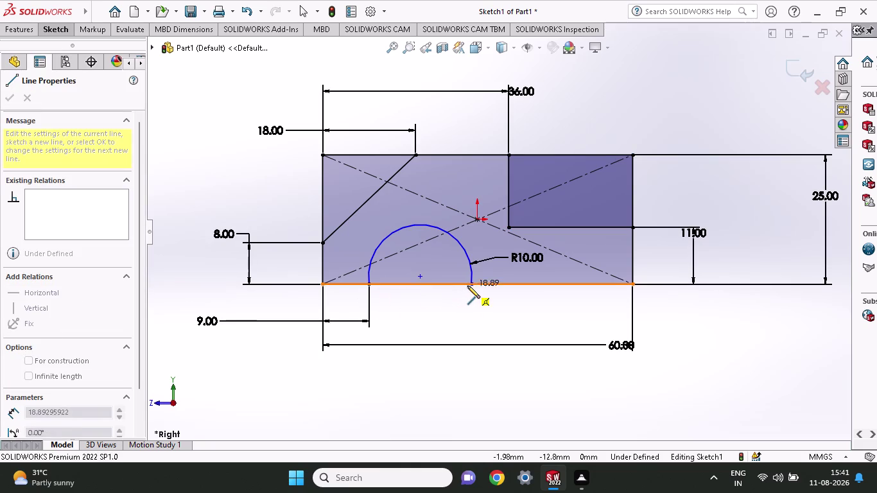
click(471, 284)
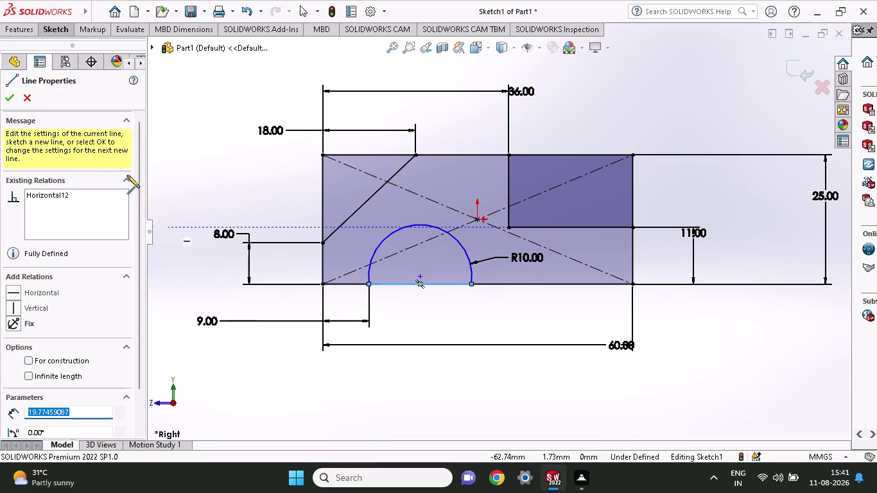
click(4, 98)
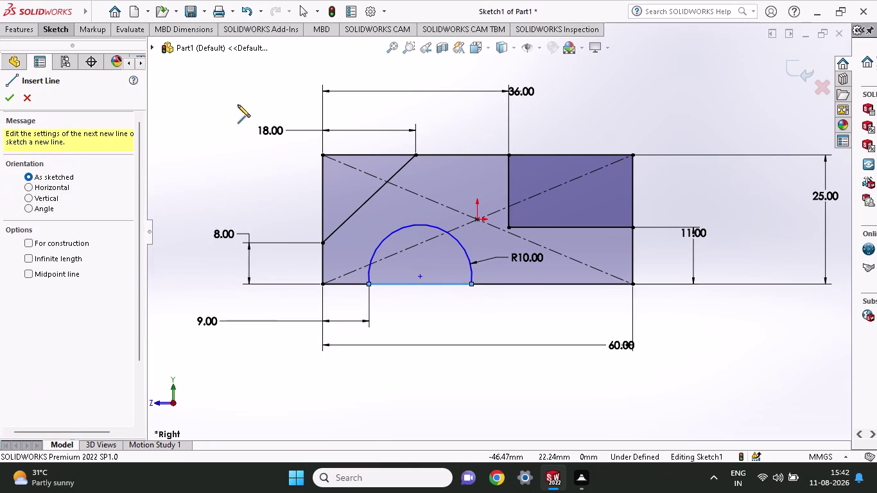
click(23, 26)
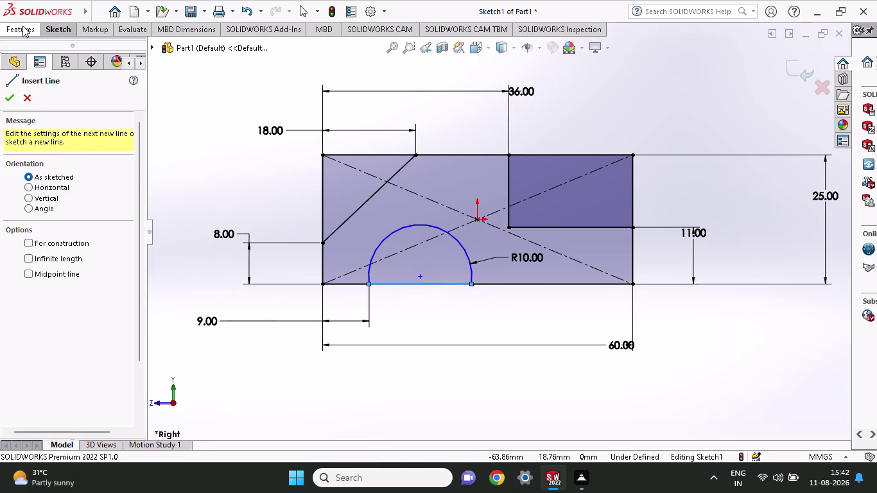
click(3, 95)
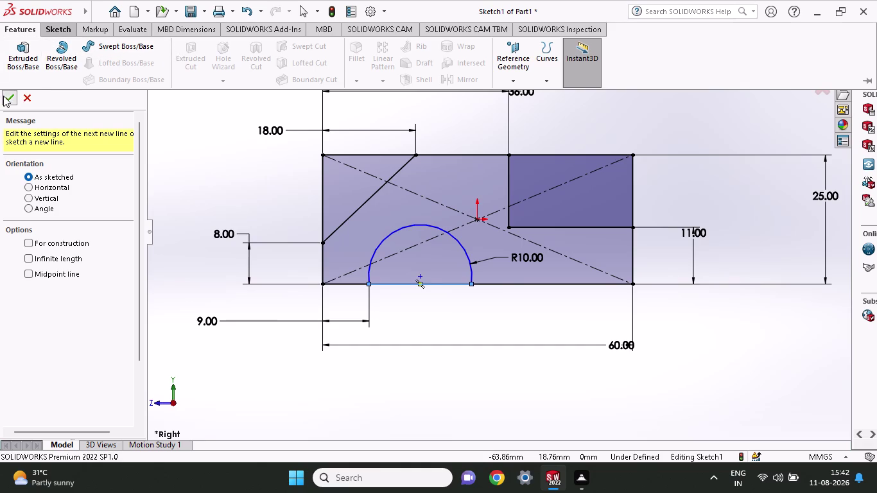
click(19, 30)
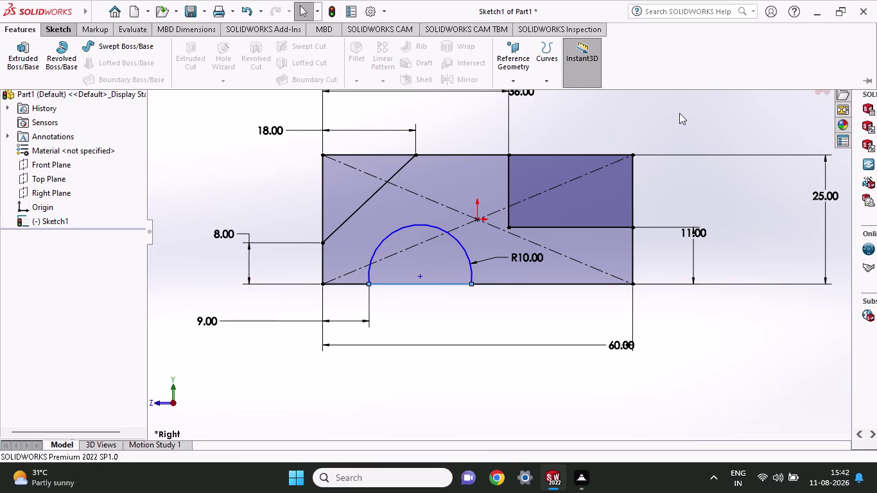
right_click(145, 156)
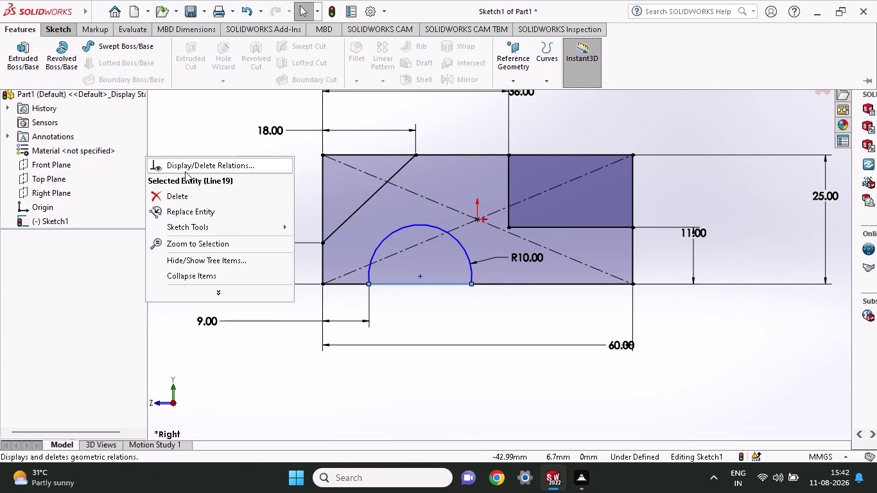
click(230, 122)
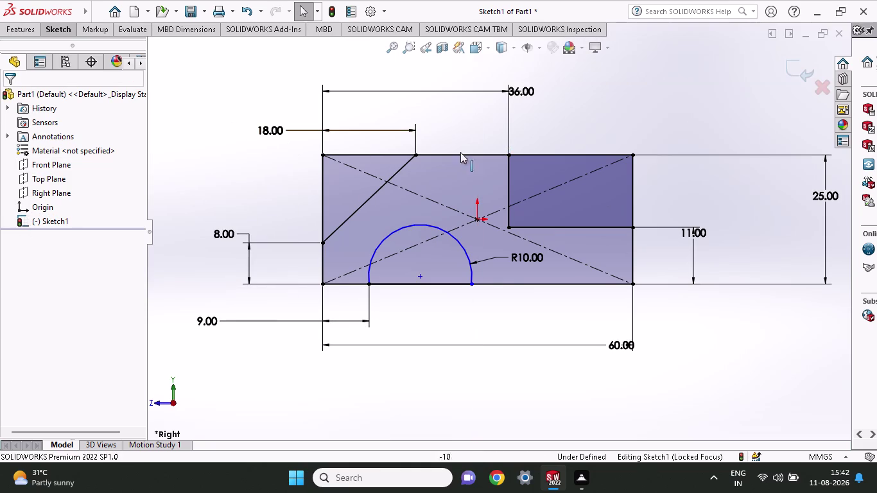
double_click(631, 116)
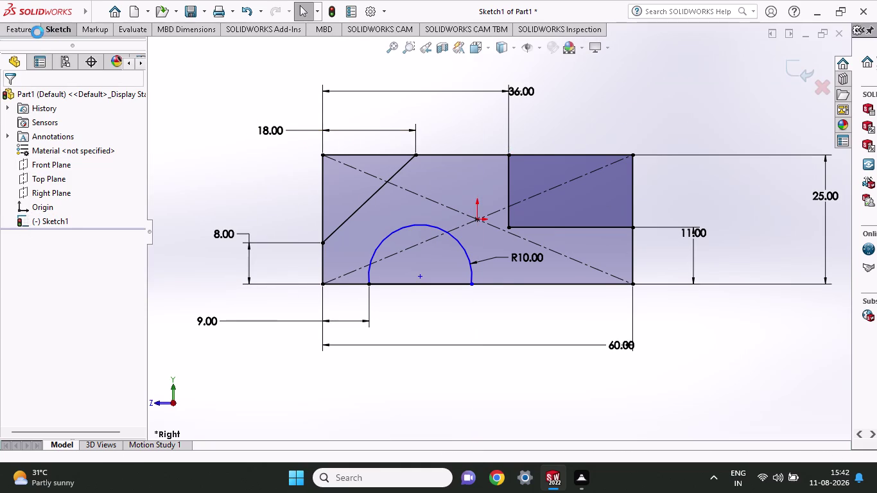
click(32, 32)
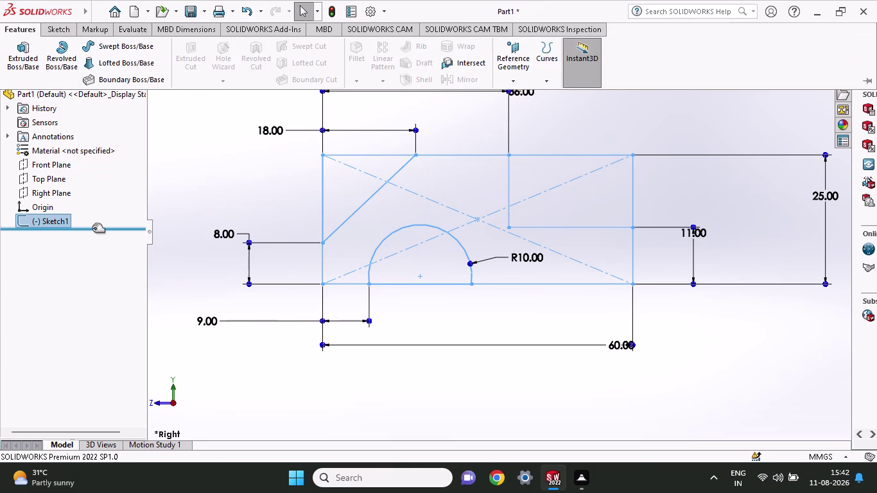
key(ctrl+z)
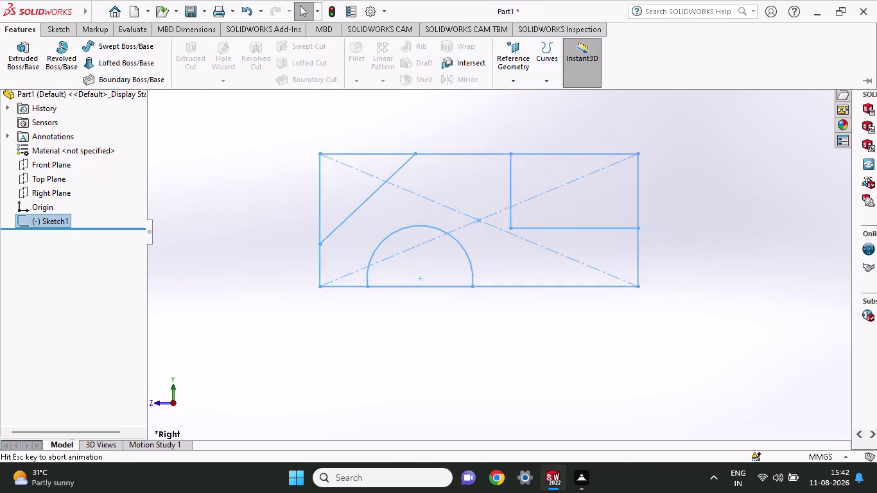
key(ctrl+z)
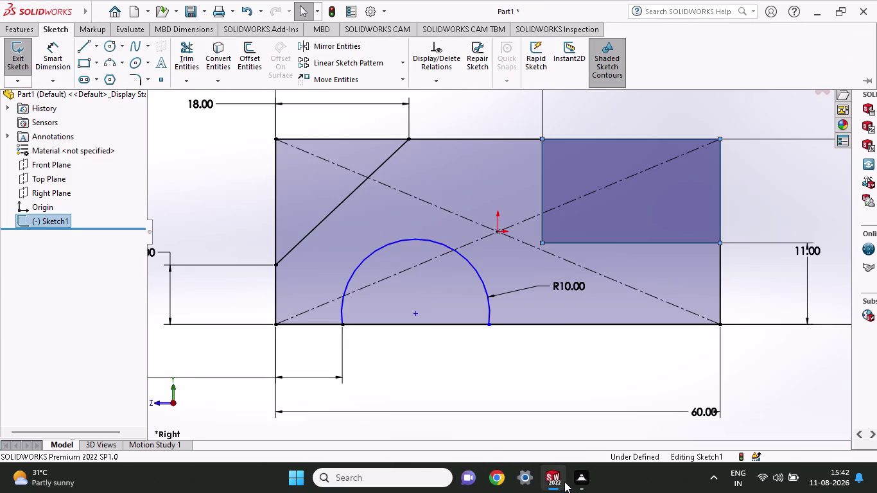